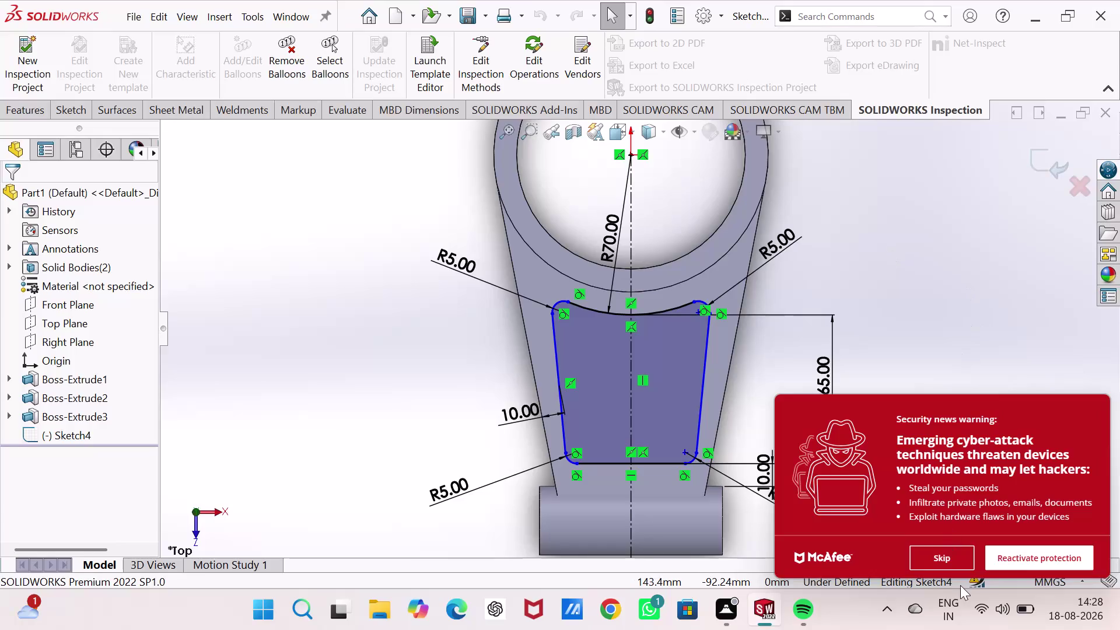
Undo, clear active commands, and delete the left 10.00 pocket dimension.
double_click(949, 558)
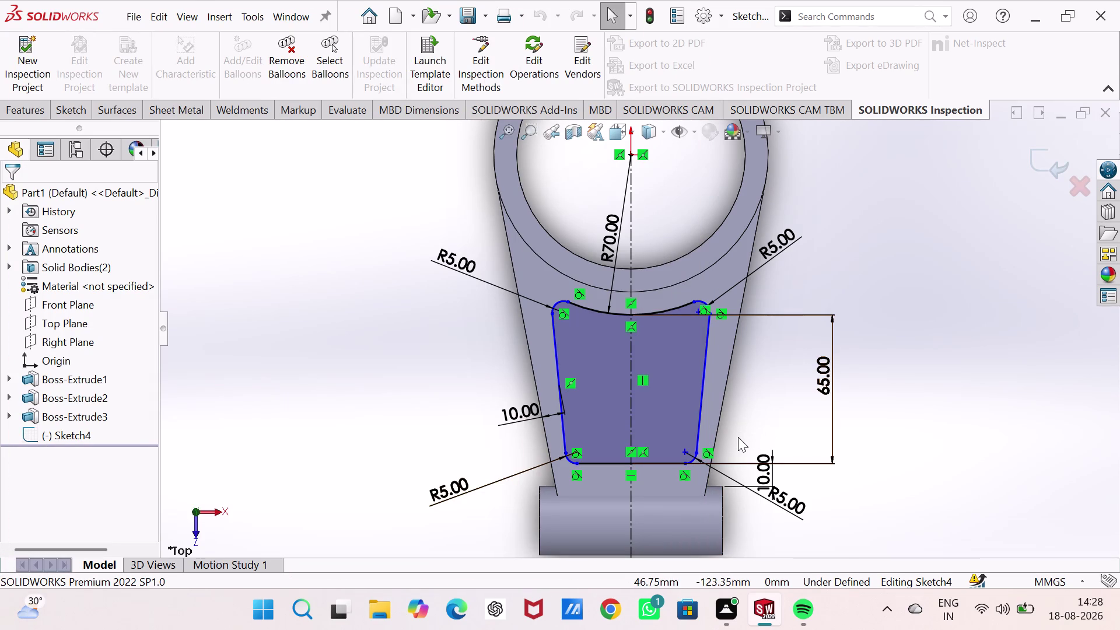
key(ctrl+z)
key(Escape)
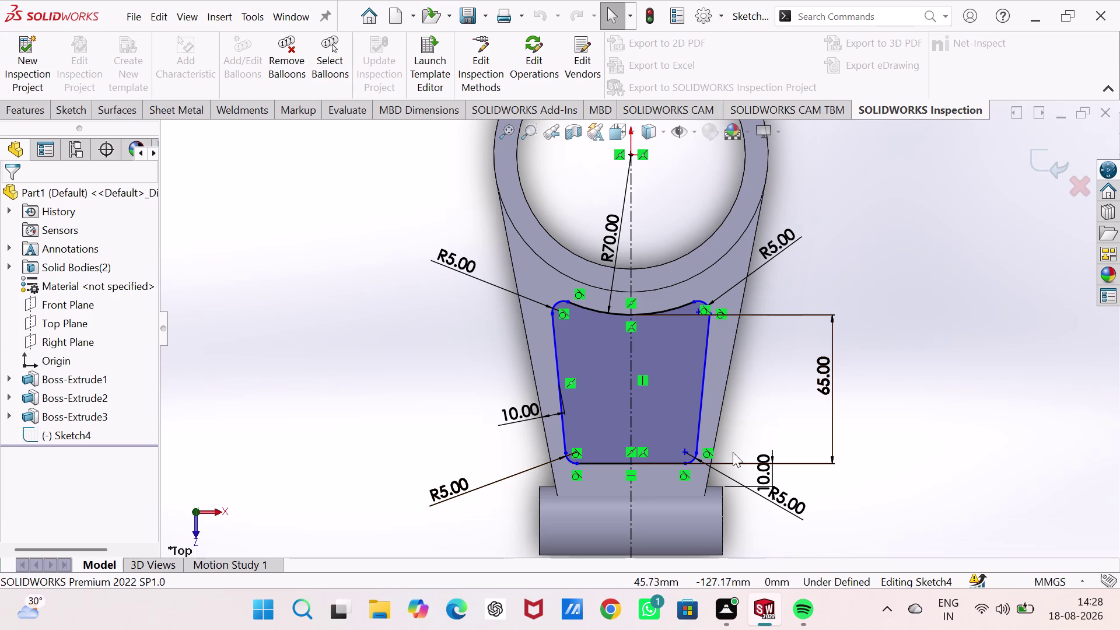
key(Escape)
key(Escape)
click(513, 411)
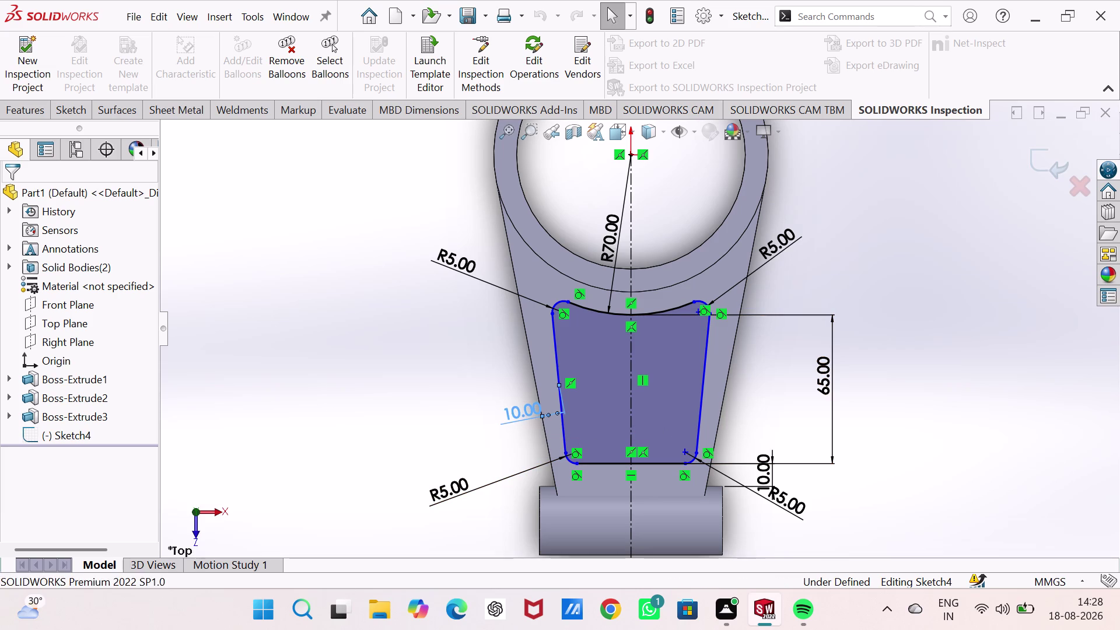
key(Delete)
Try dimensioning the pocket's right side to the rod's outer edge, then cancel it.
right_drag(881, 399, 880, 211)
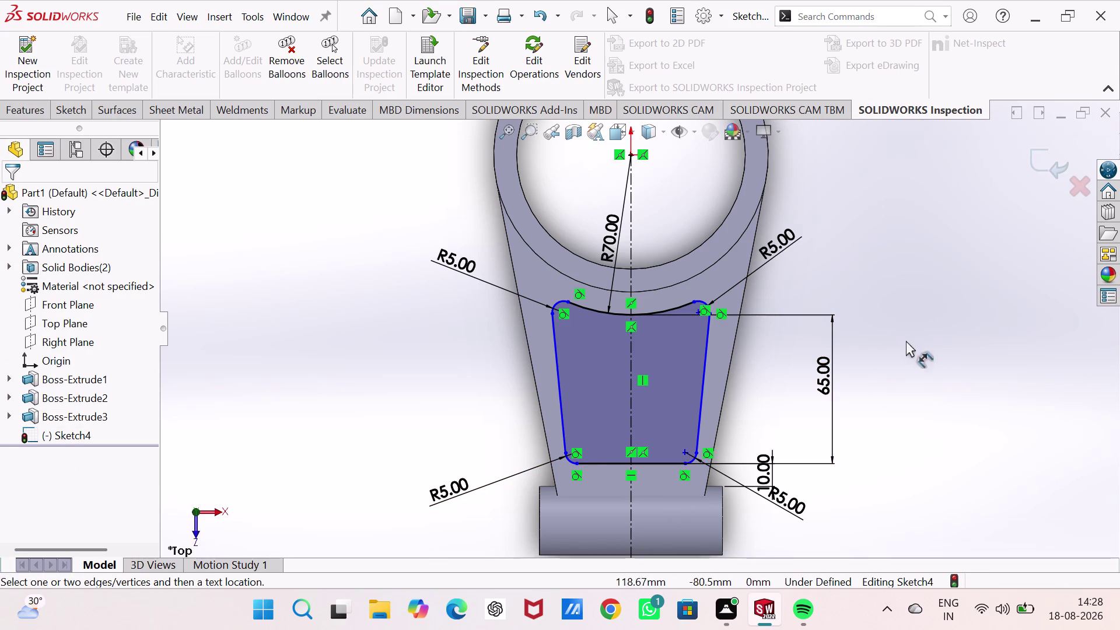
click(708, 315)
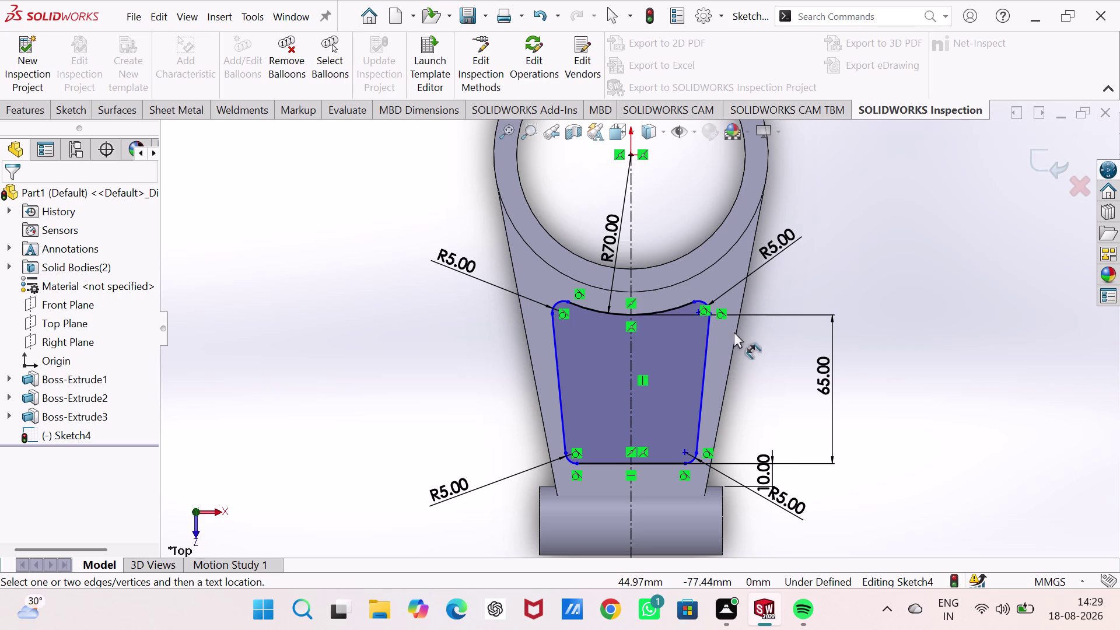
click(735, 334)
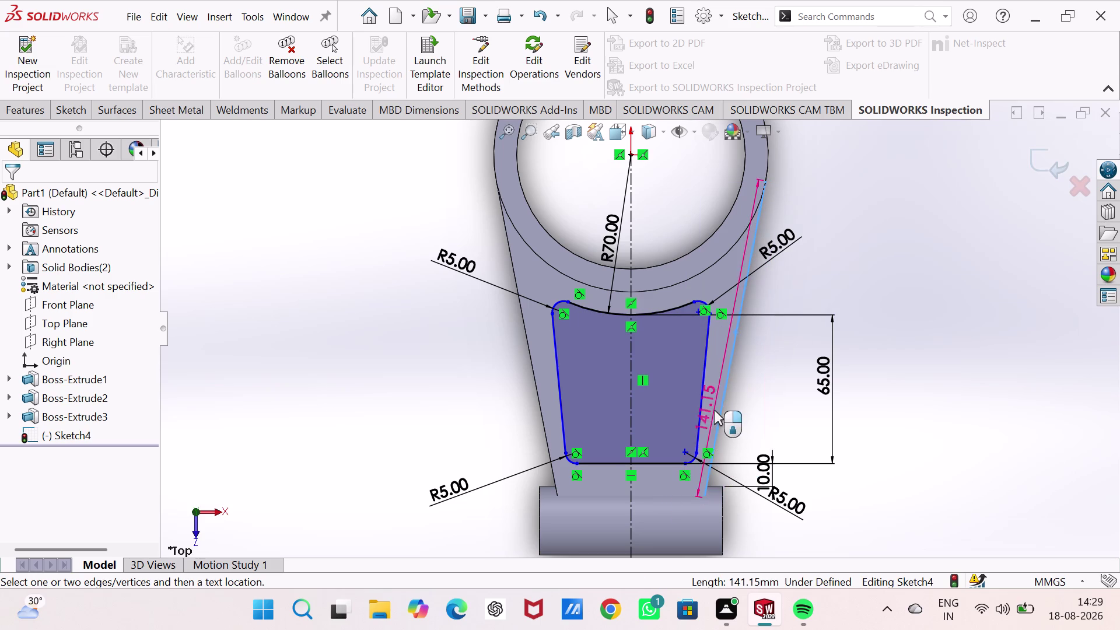
click(700, 399)
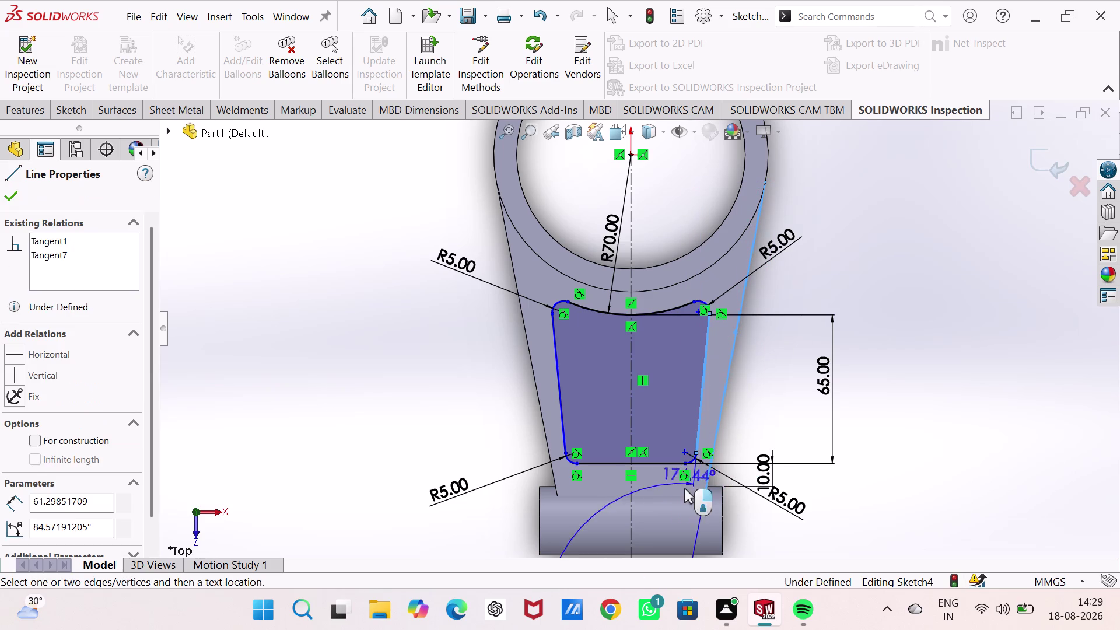
key(Escape)
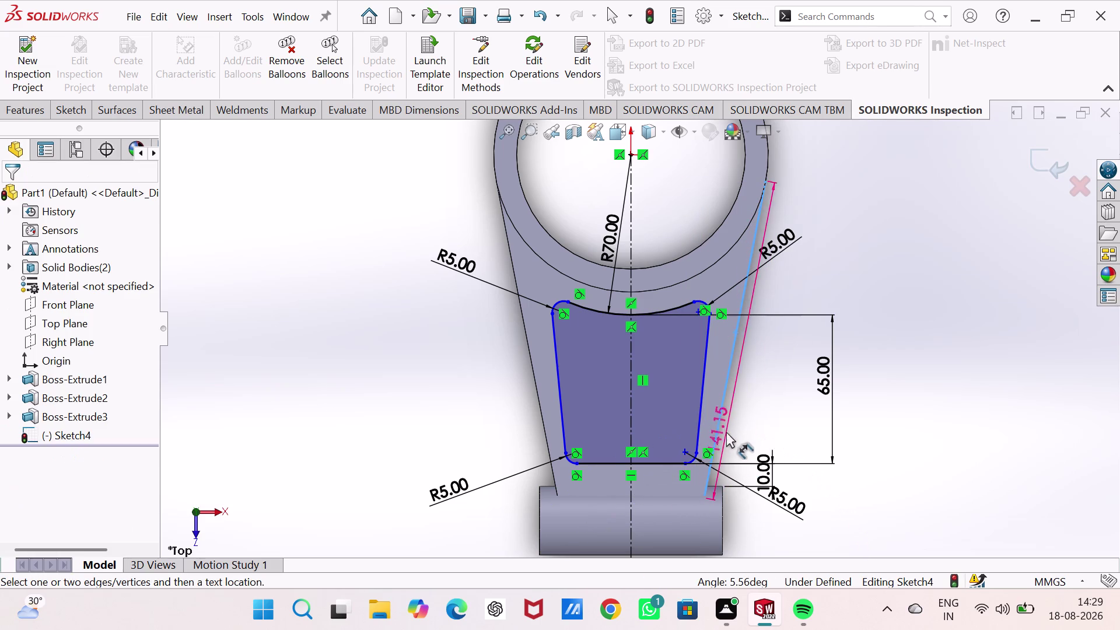
key(Escape)
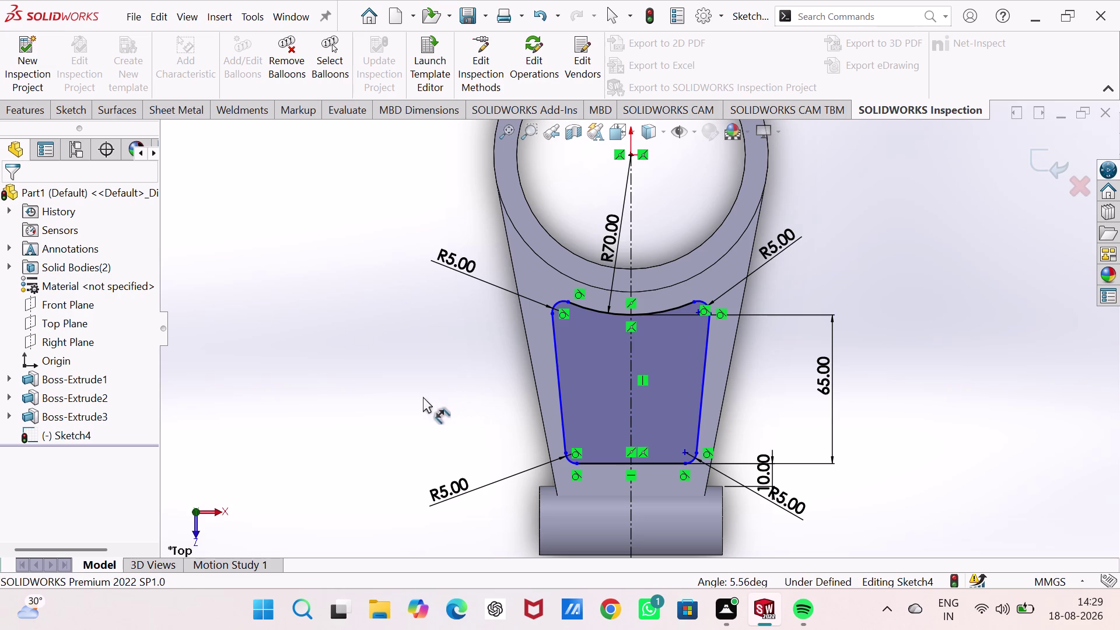
right_drag(394, 421, 394, 229)
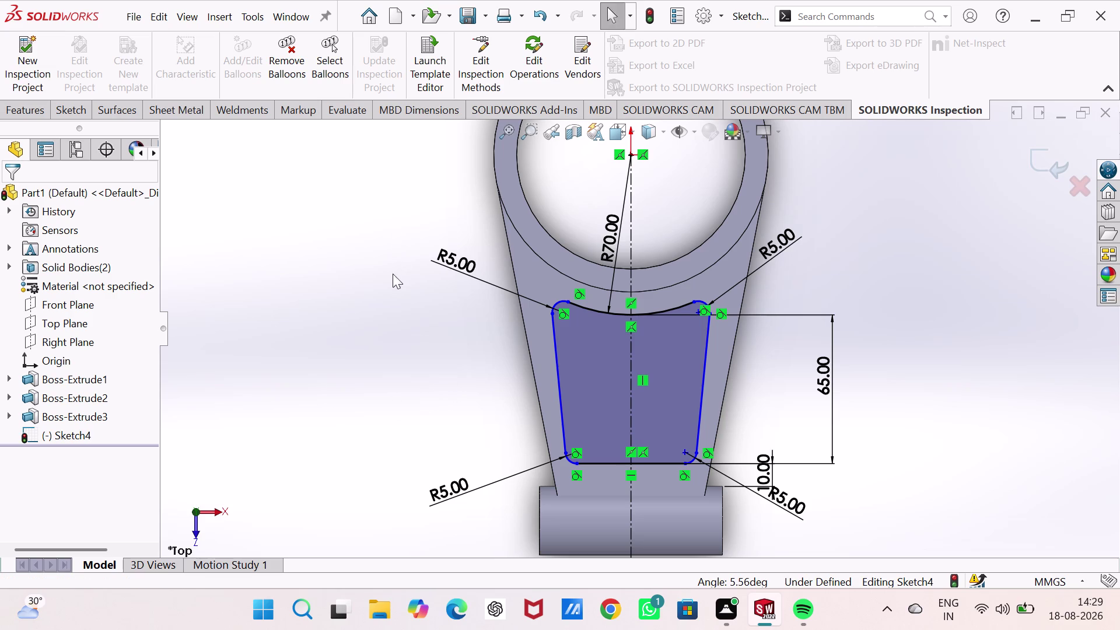
right_drag(426, 416, 408, 197)
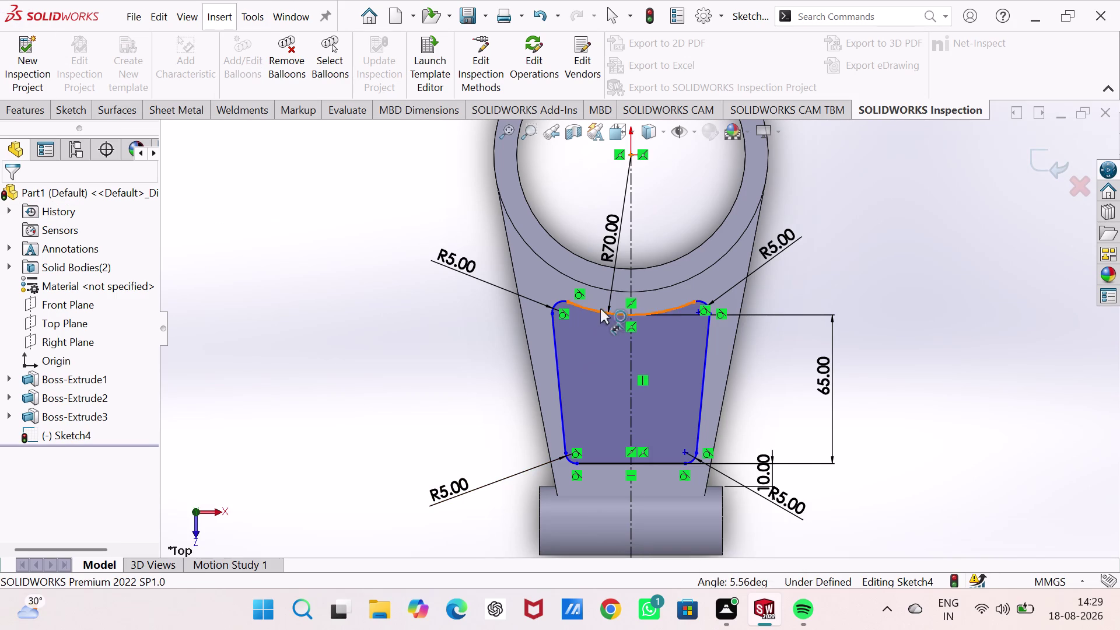
click(554, 336)
click(530, 359)
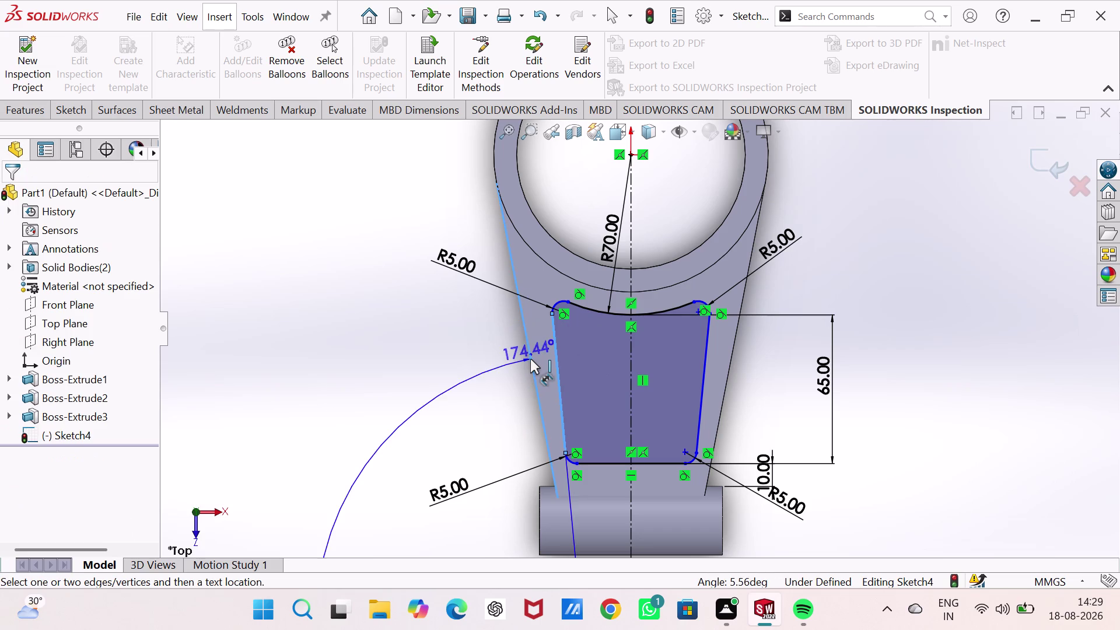
click(547, 374)
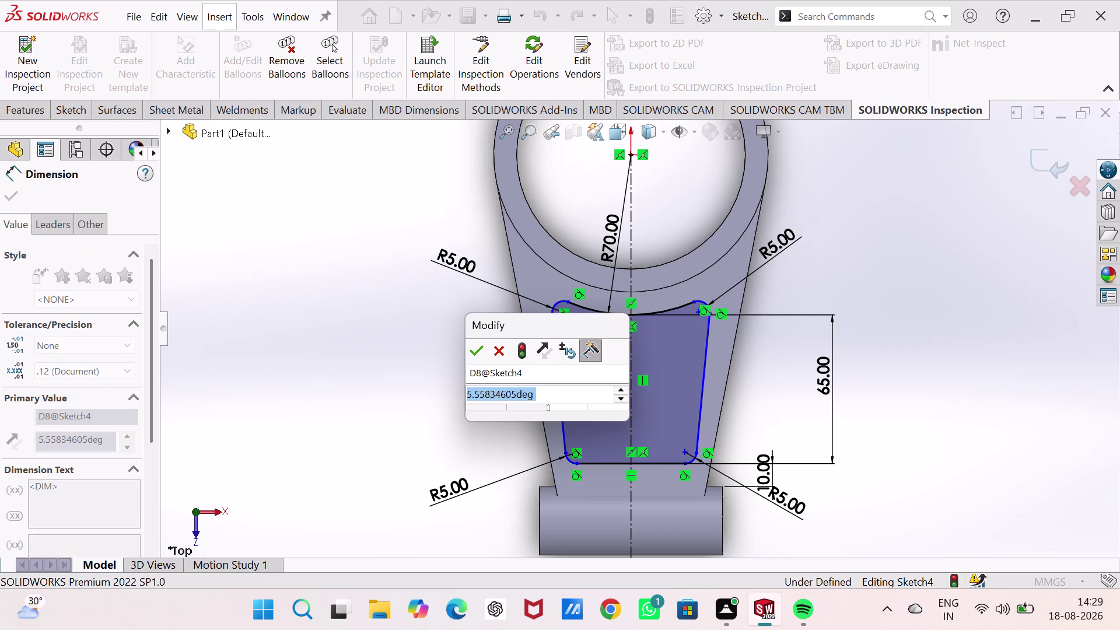
key(1)
key(0)
key(Return)
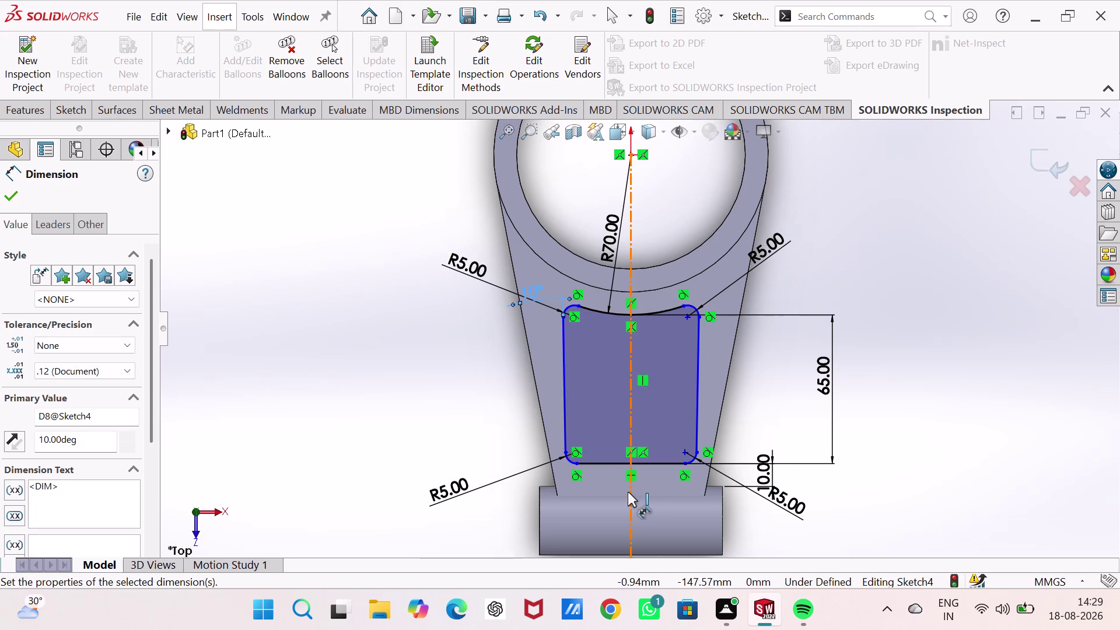
key(ctrl+z)
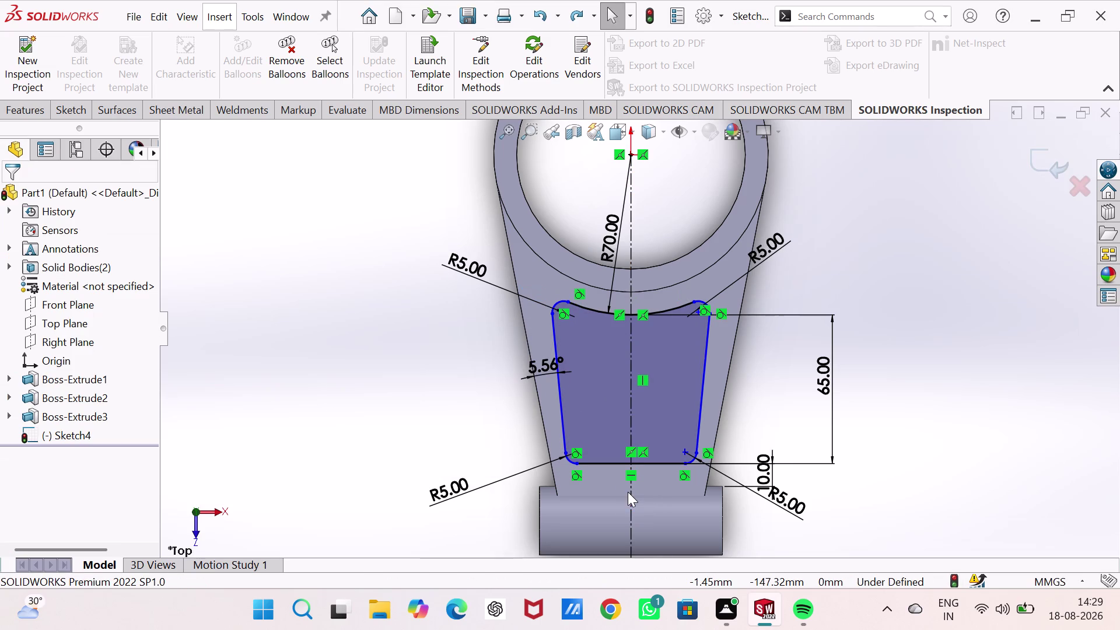
key(Escape)
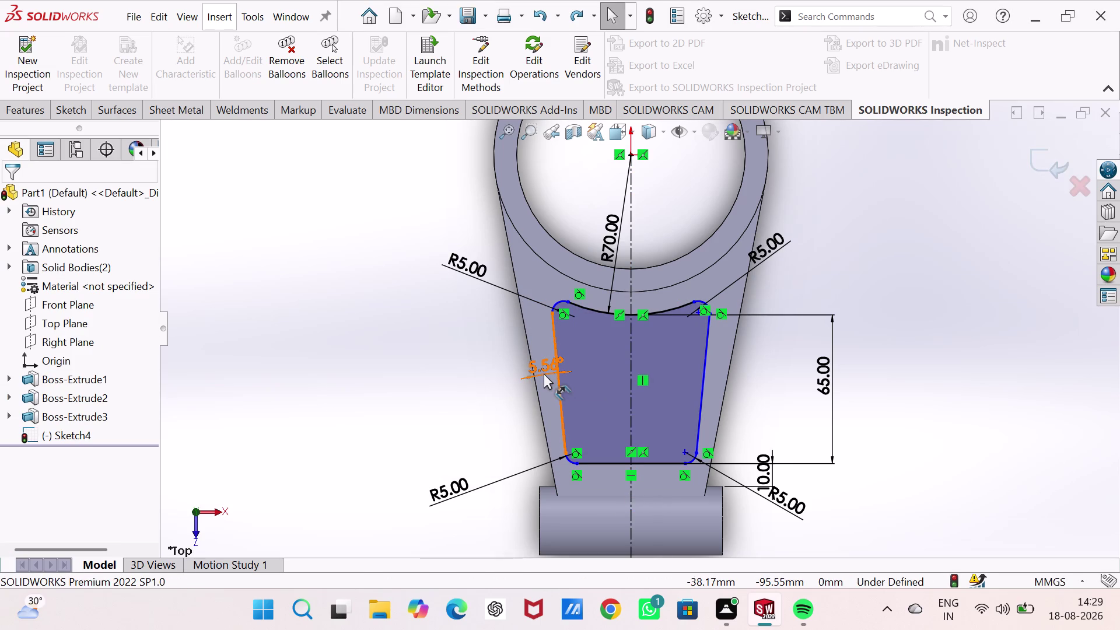
click(544, 374)
key(Delete)
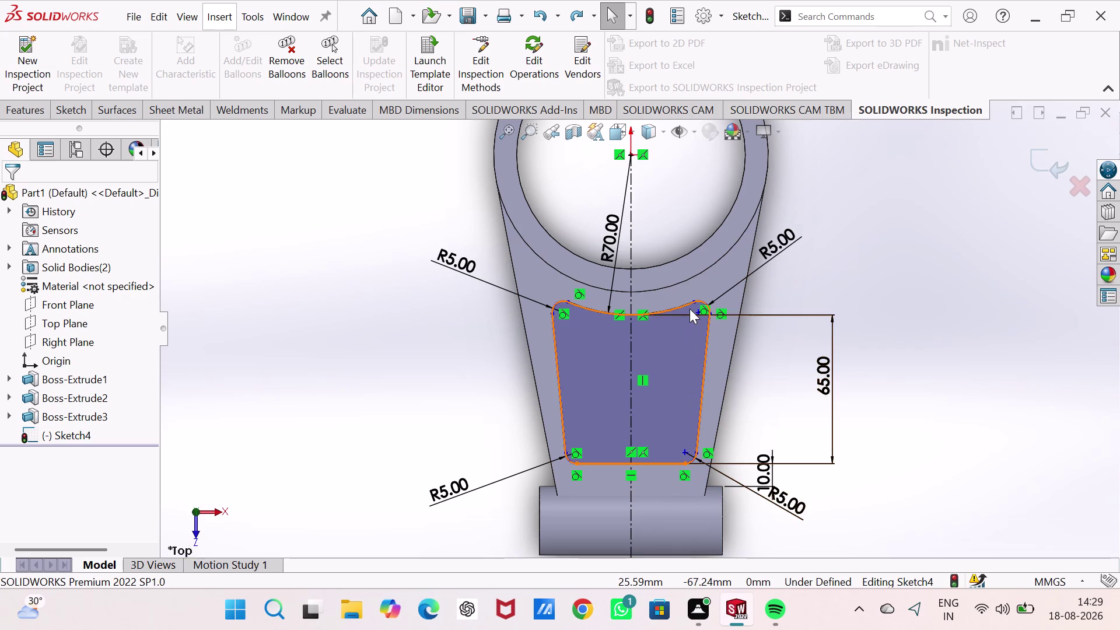
right_drag(925, 407, 924, 292)
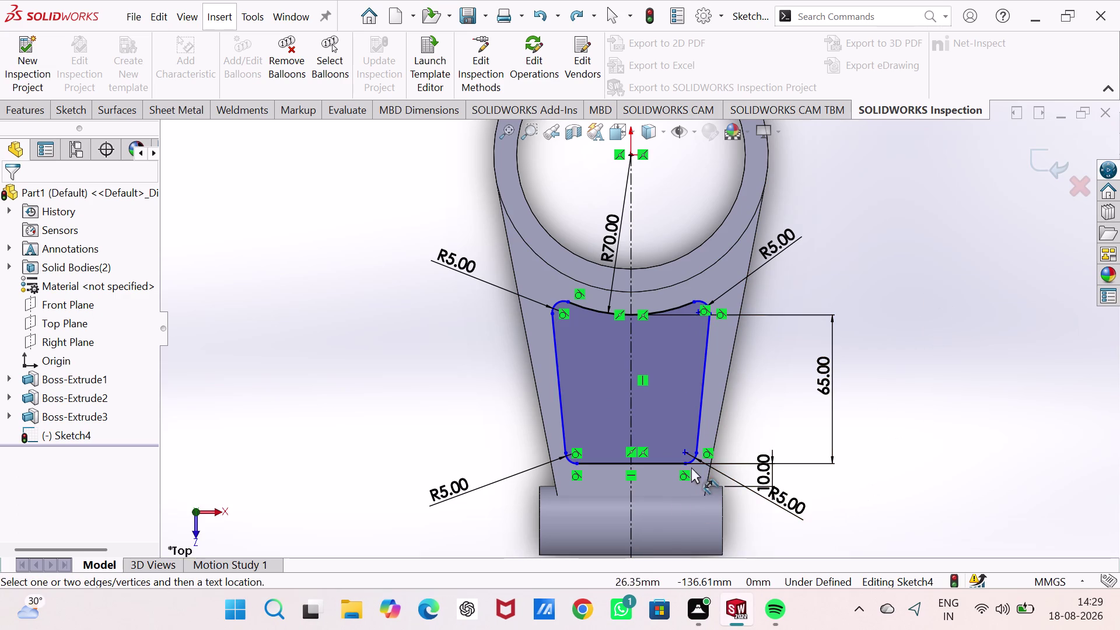
click(684, 464)
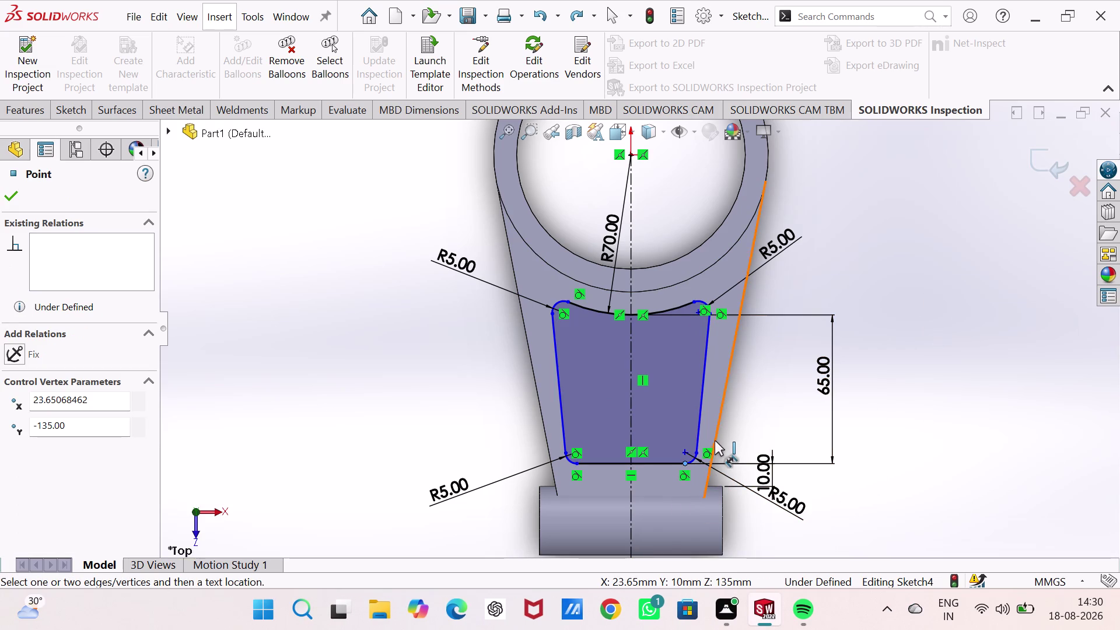
click(715, 440)
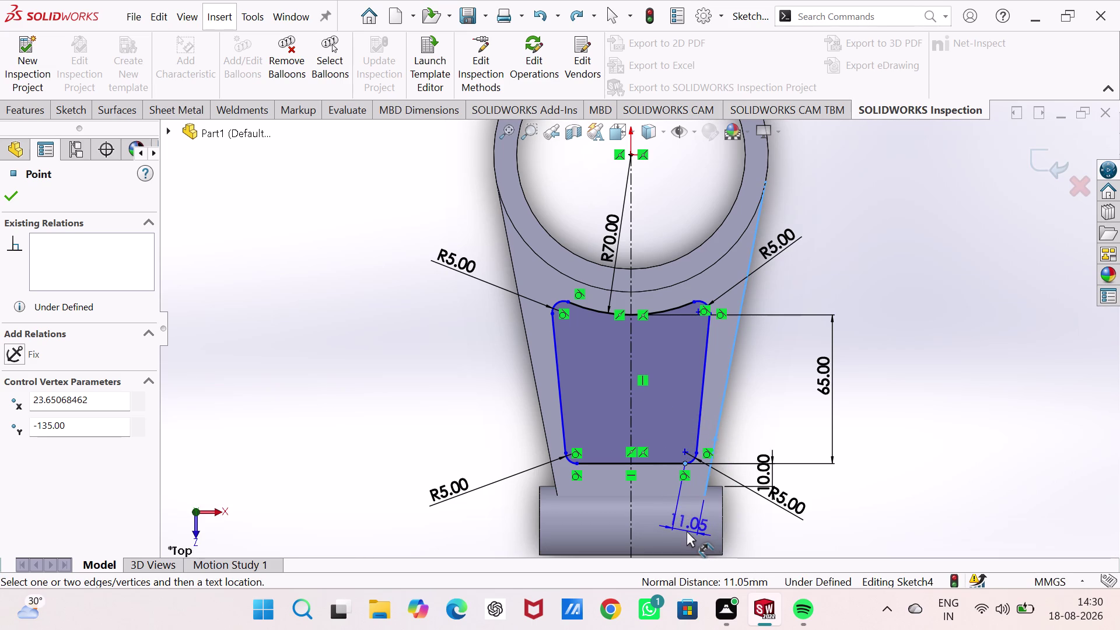
key(Escape)
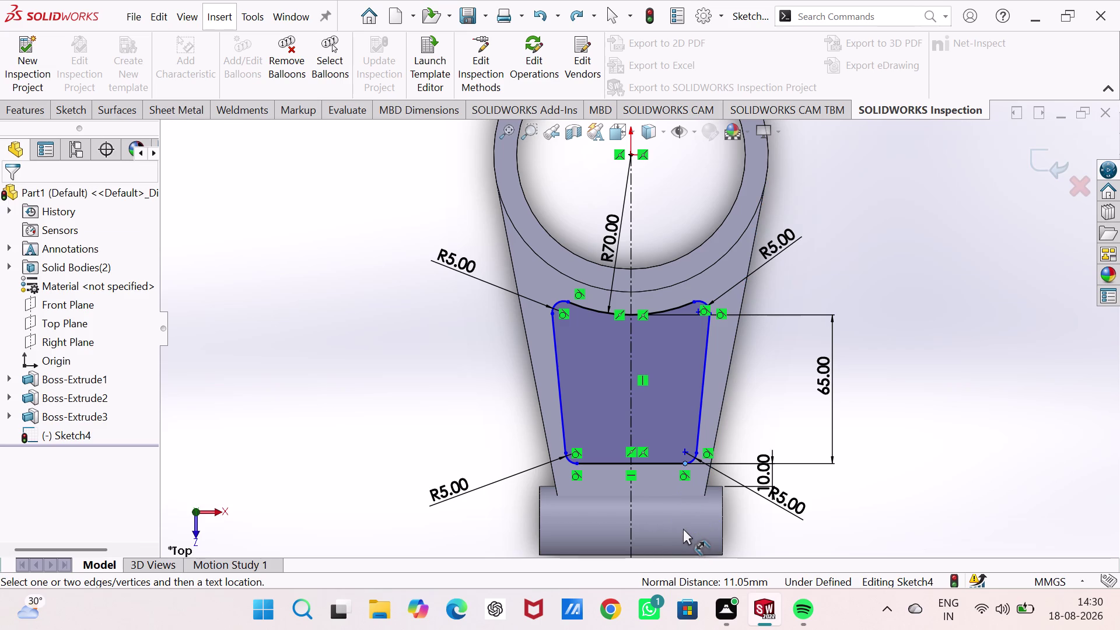
key(Escape)
right_drag(372, 465, 362, 296)
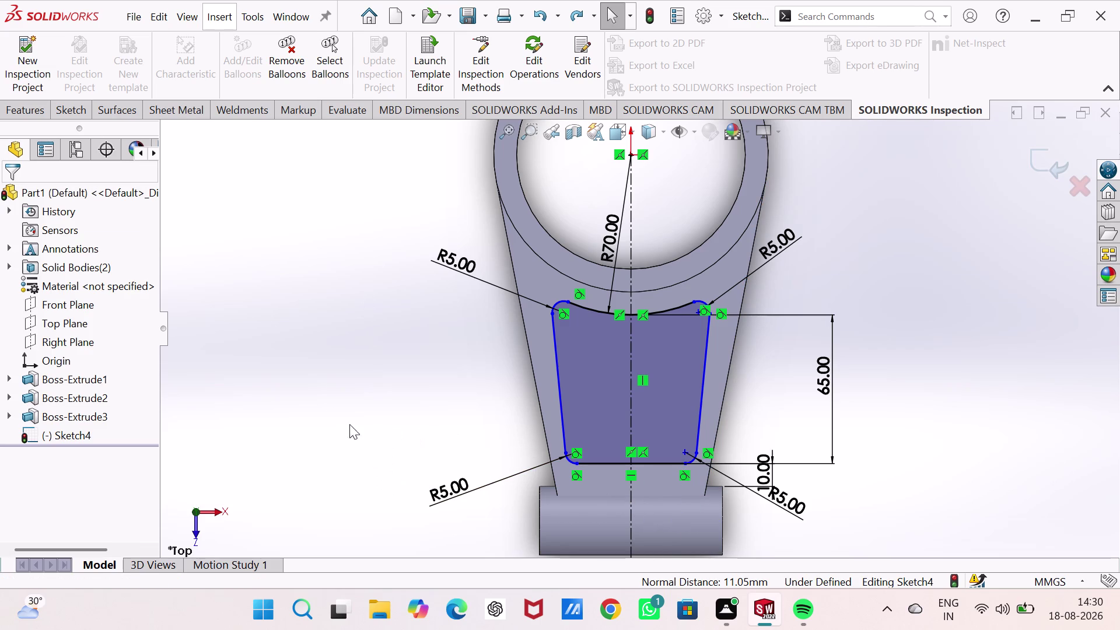
right_drag(350, 455, 359, 258)
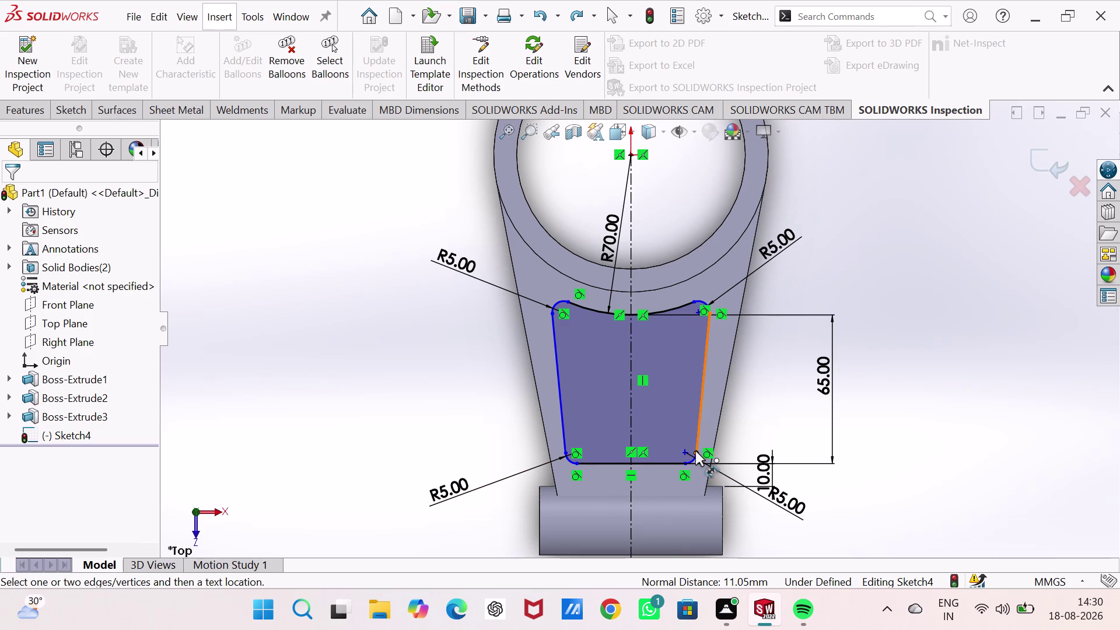
click(695, 451)
click(717, 422)
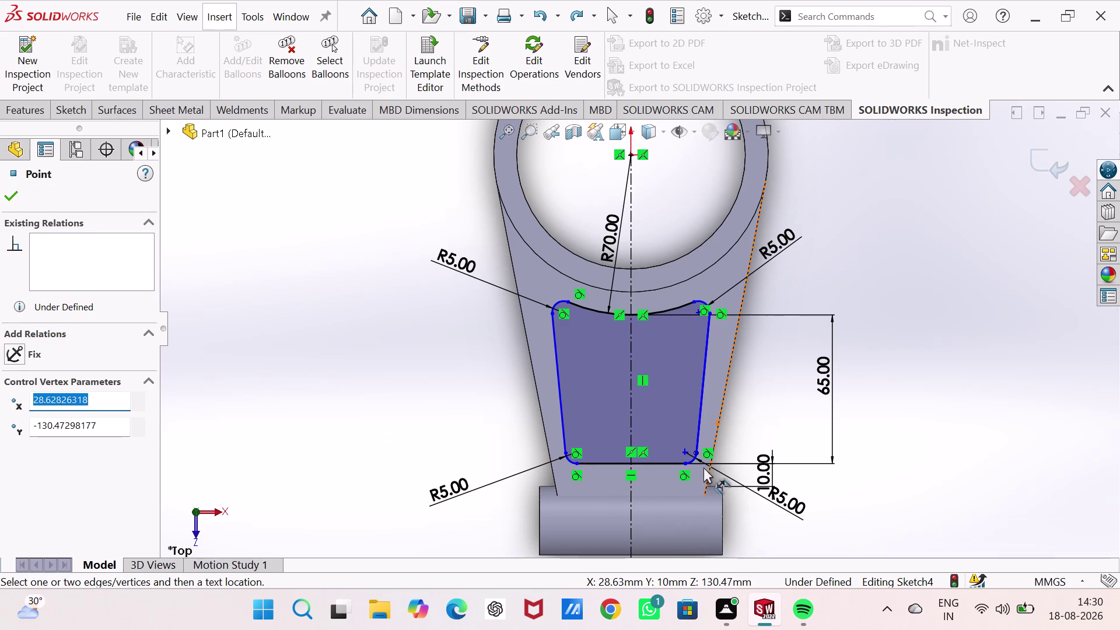
click(716, 436)
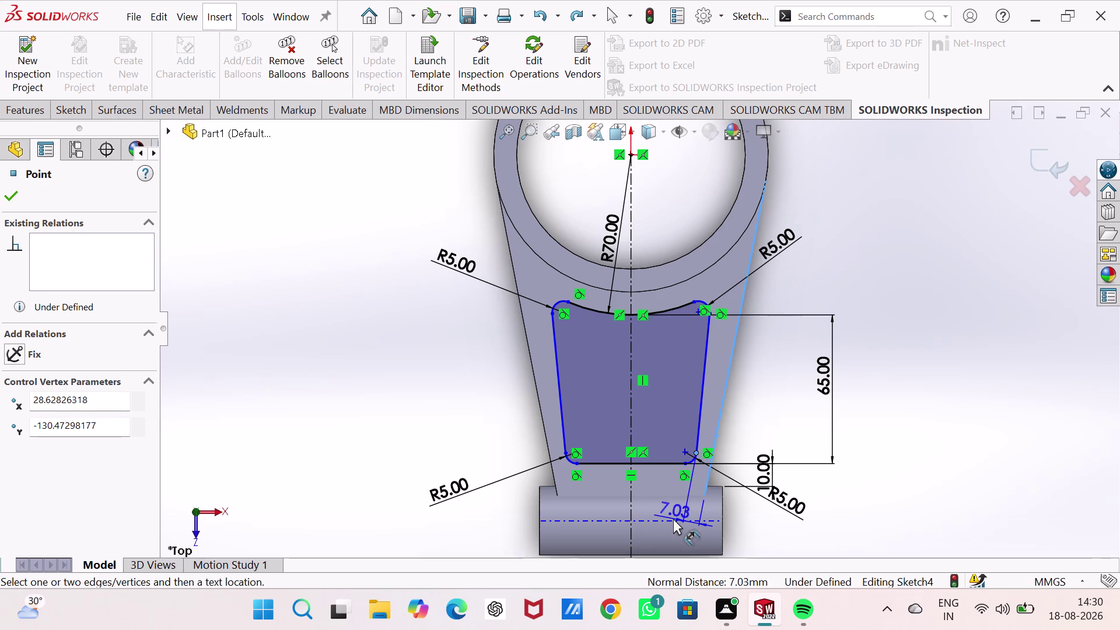
Dimension the pocket's lower corner to the rod edge, adjusting it to 7 mm.
click(673, 519)
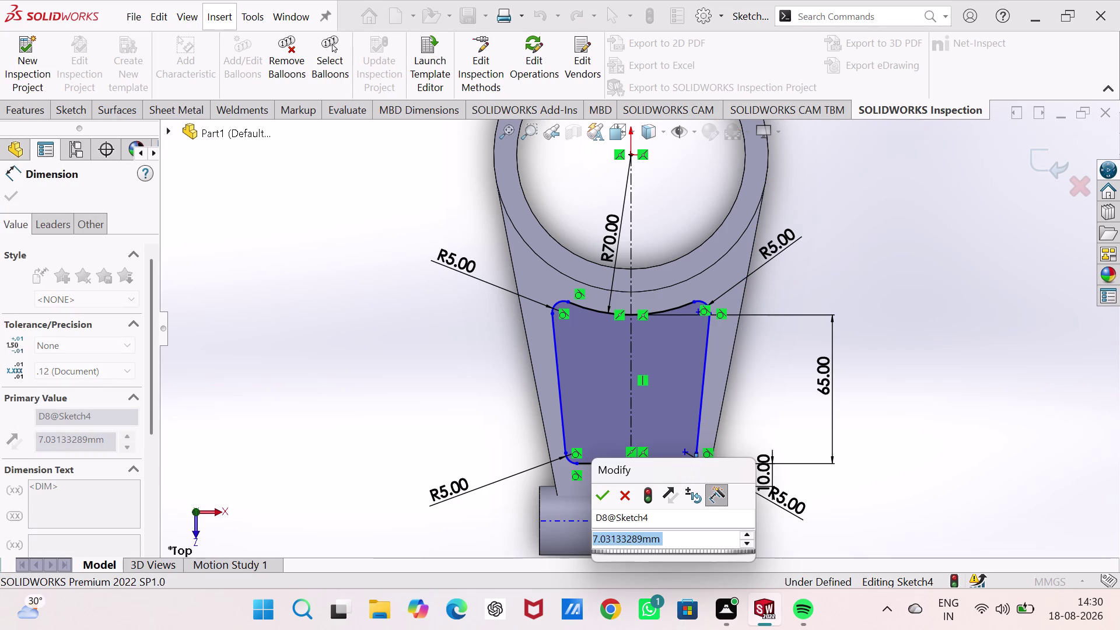
key(5)
key(Return)
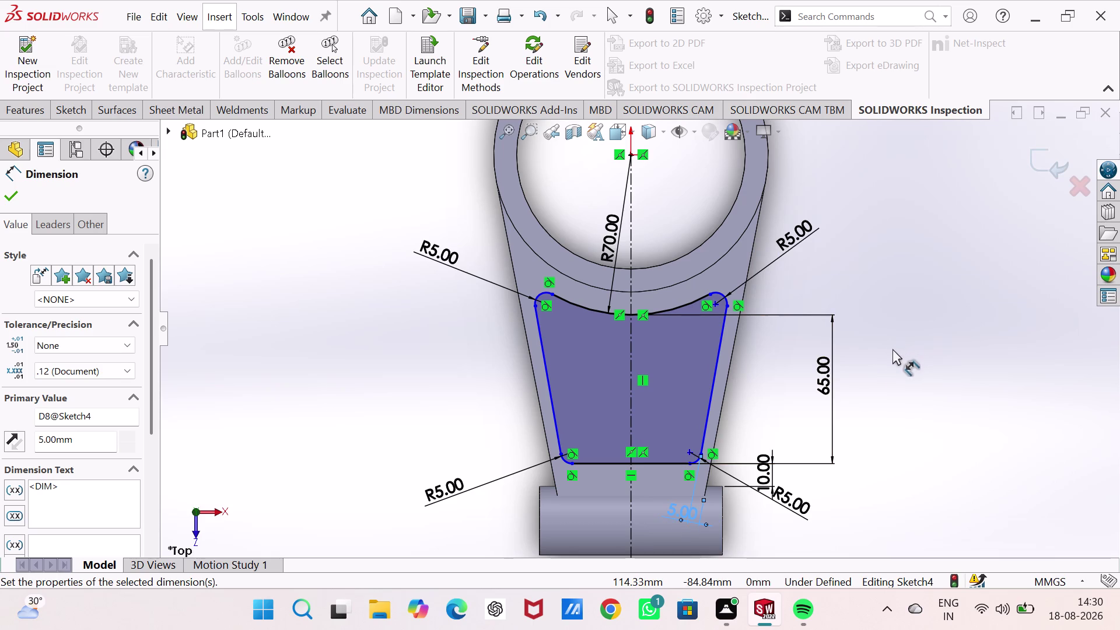
double_click(673, 505)
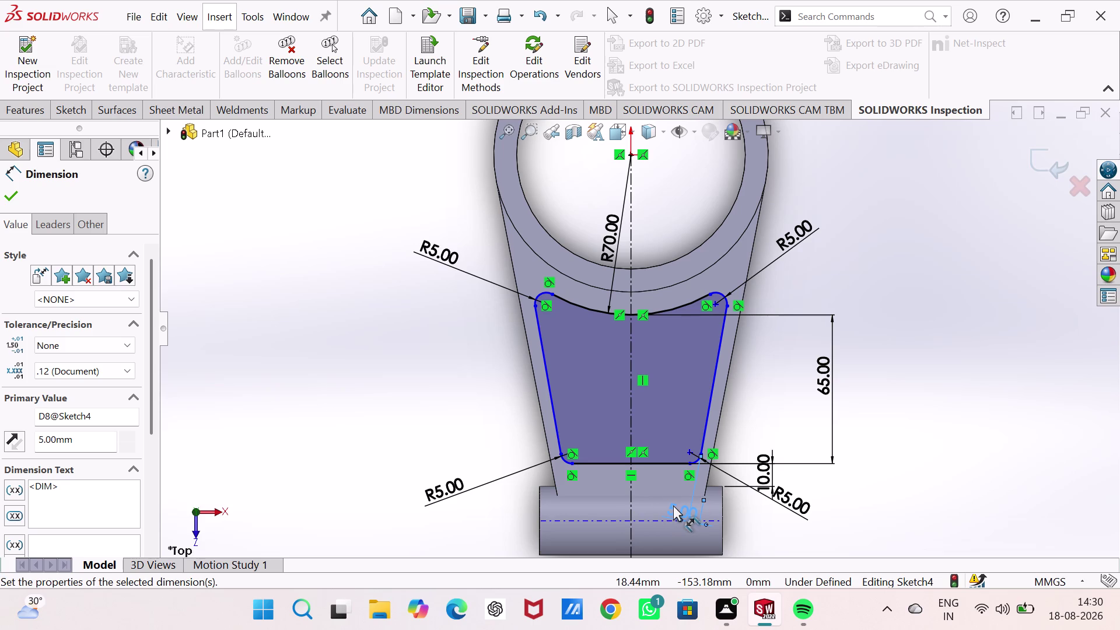
text(10)
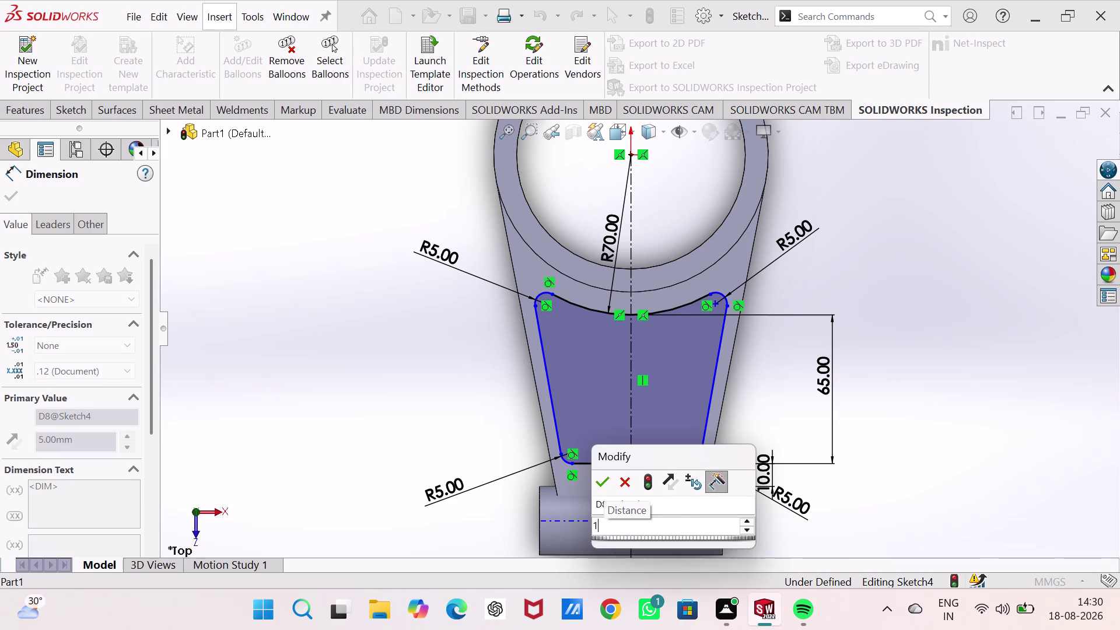
key(Return)
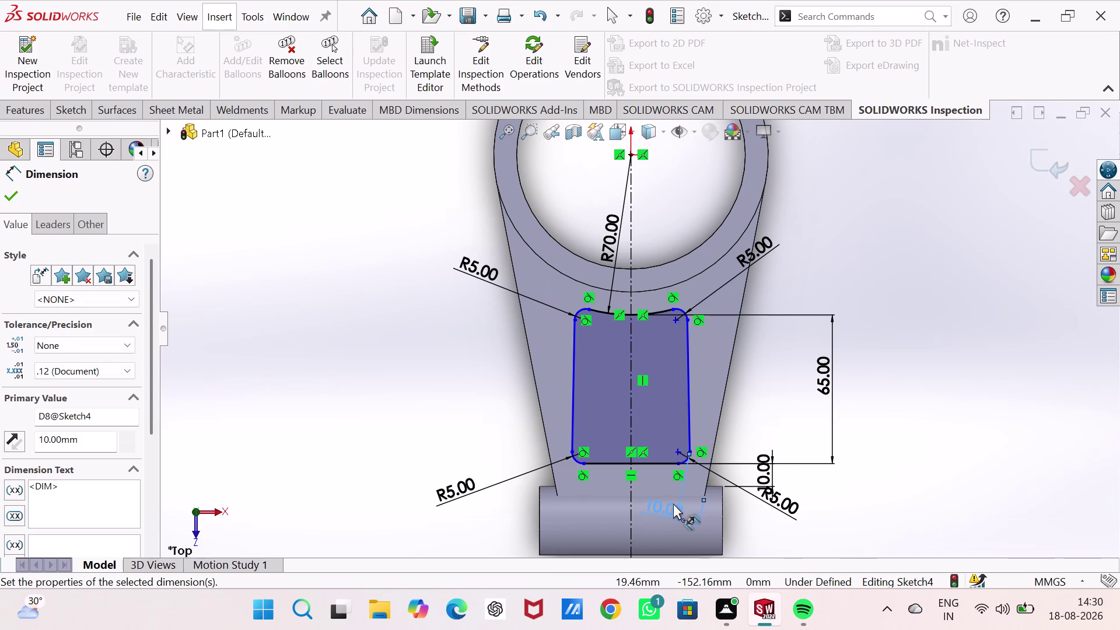
double_click(664, 506)
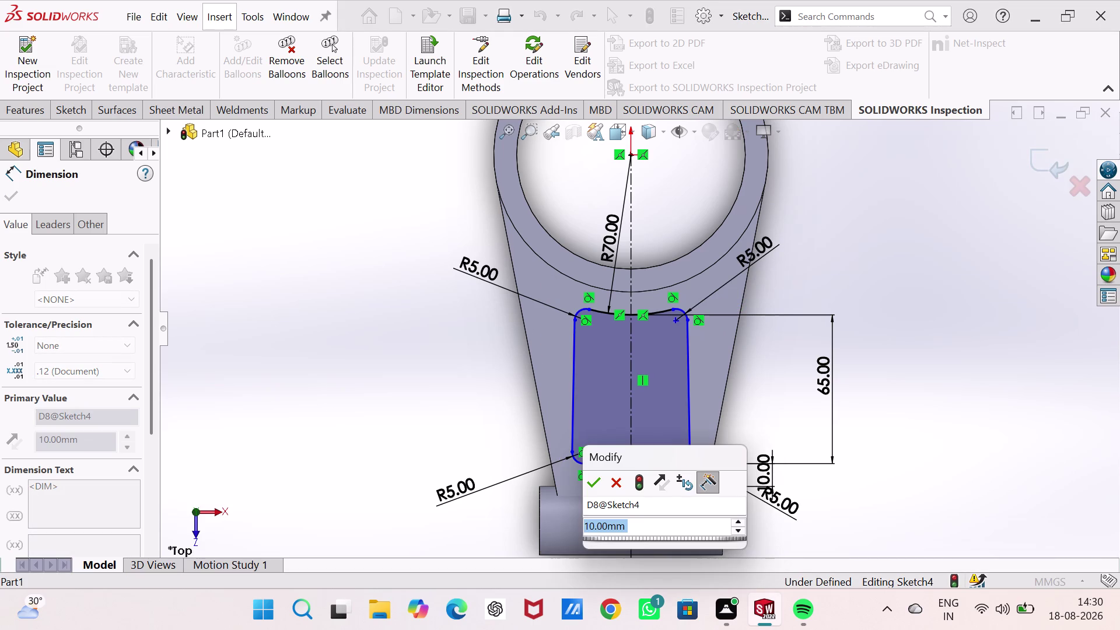
key(7)
key(Return)
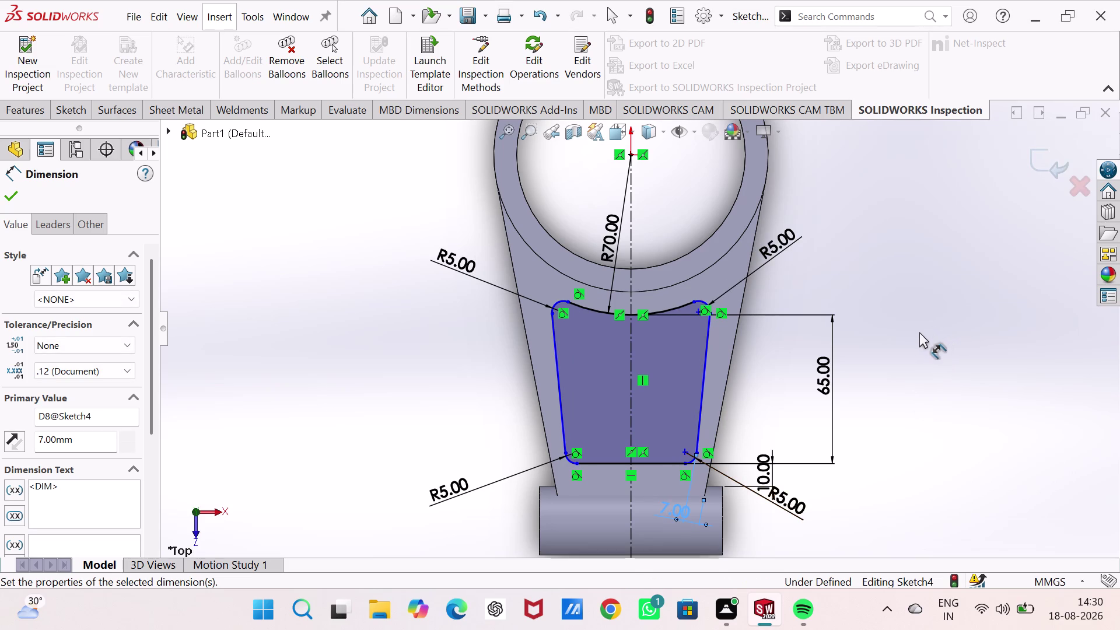
click(710, 313)
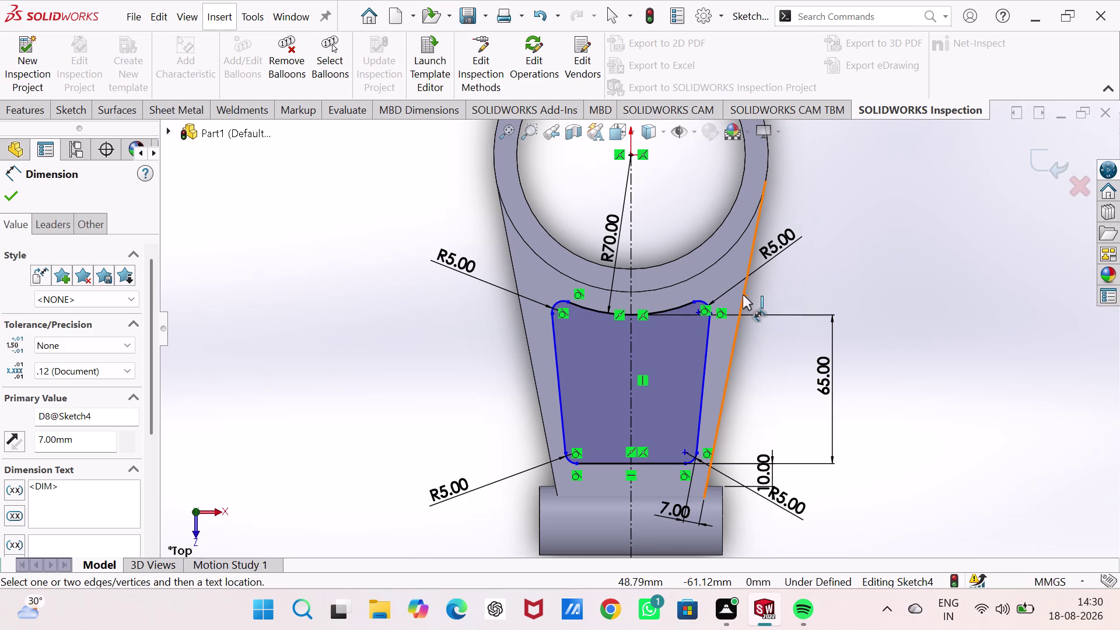
Add a 10 mm dimension from the sloped edge to the pocket corner, then exit Sketch4.
click(743, 295)
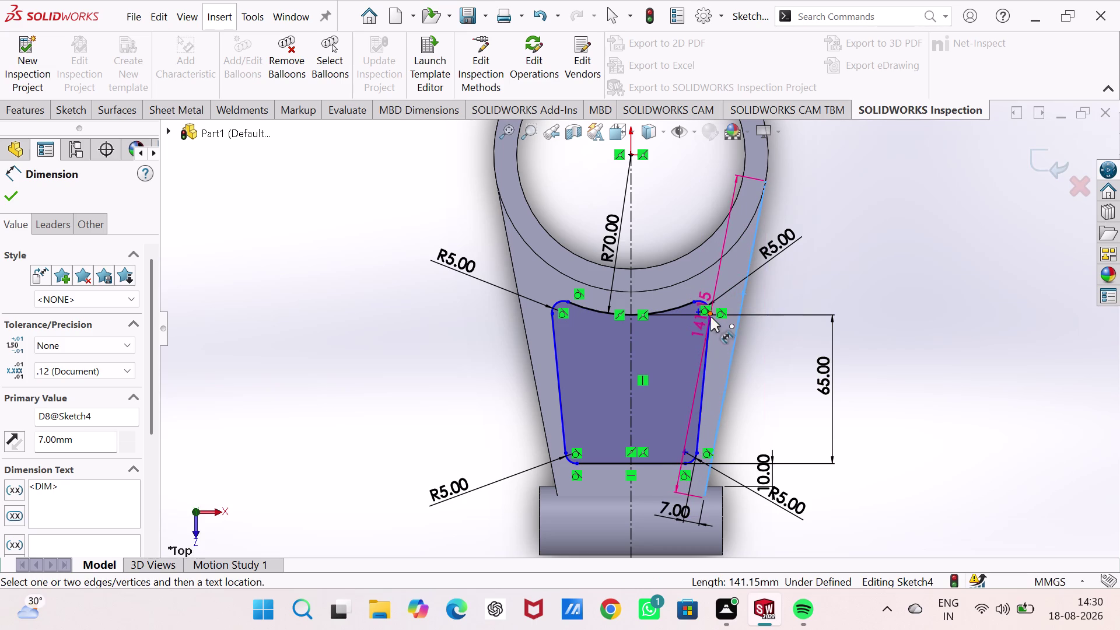
click(711, 314)
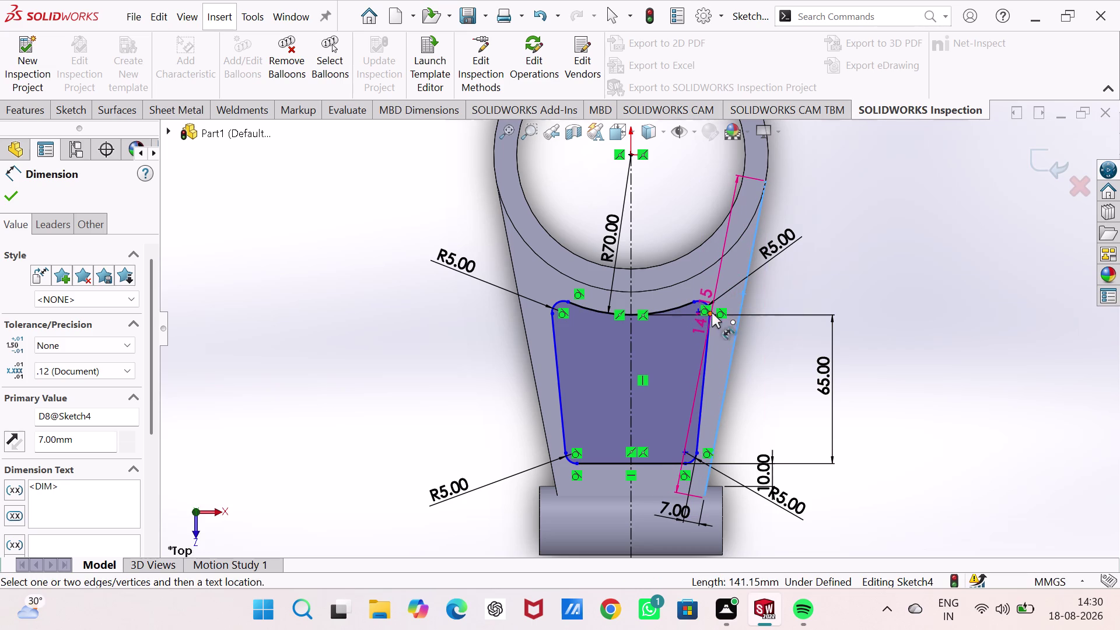
click(712, 311)
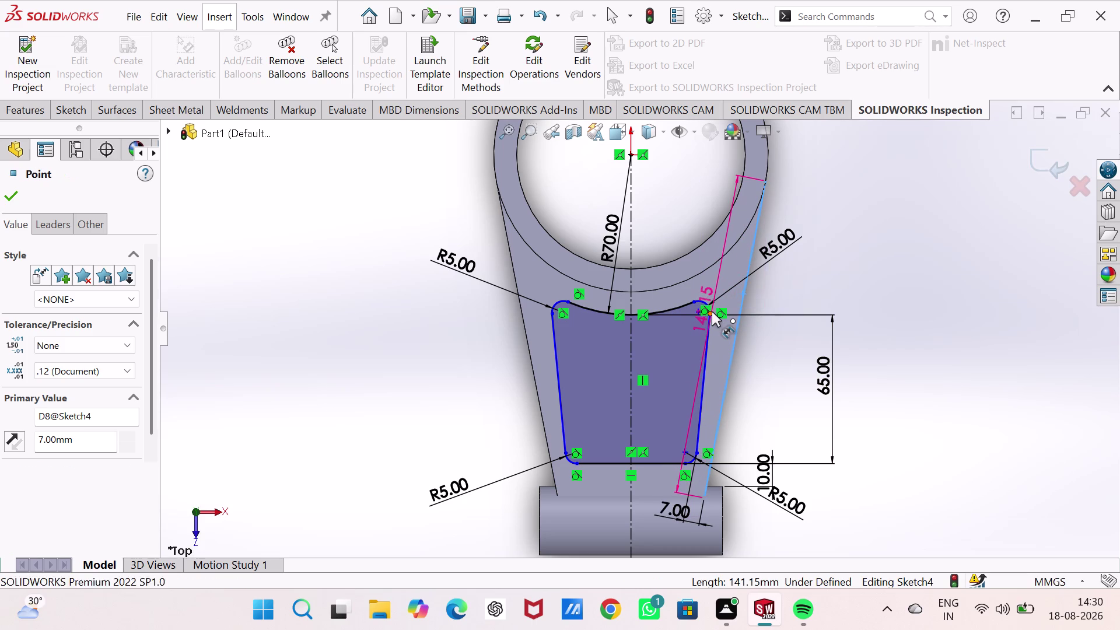
click(725, 285)
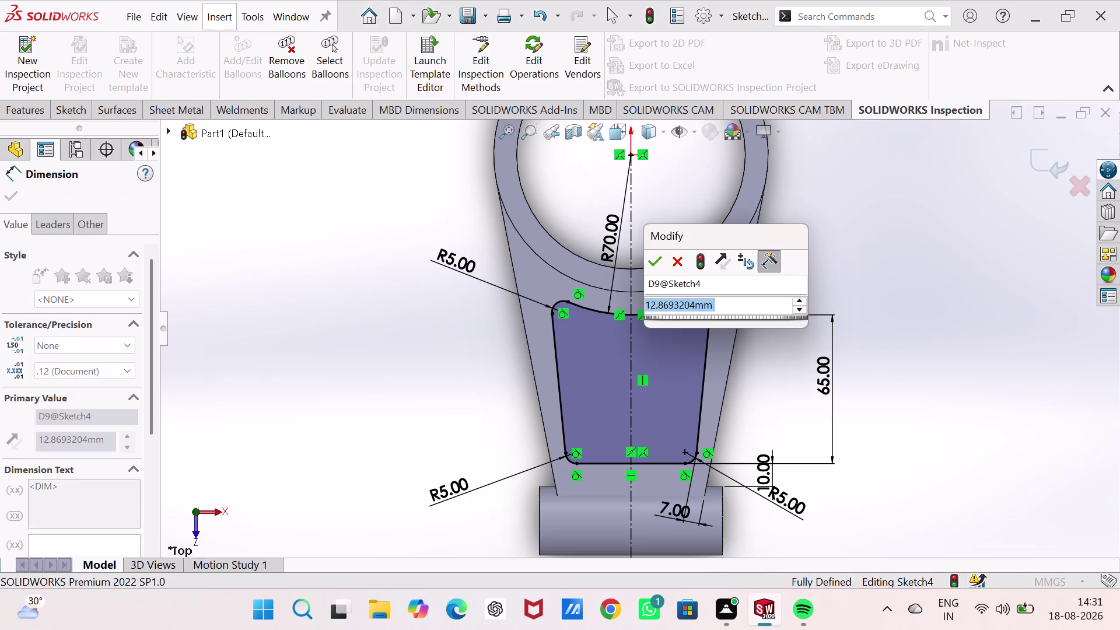
text(10)
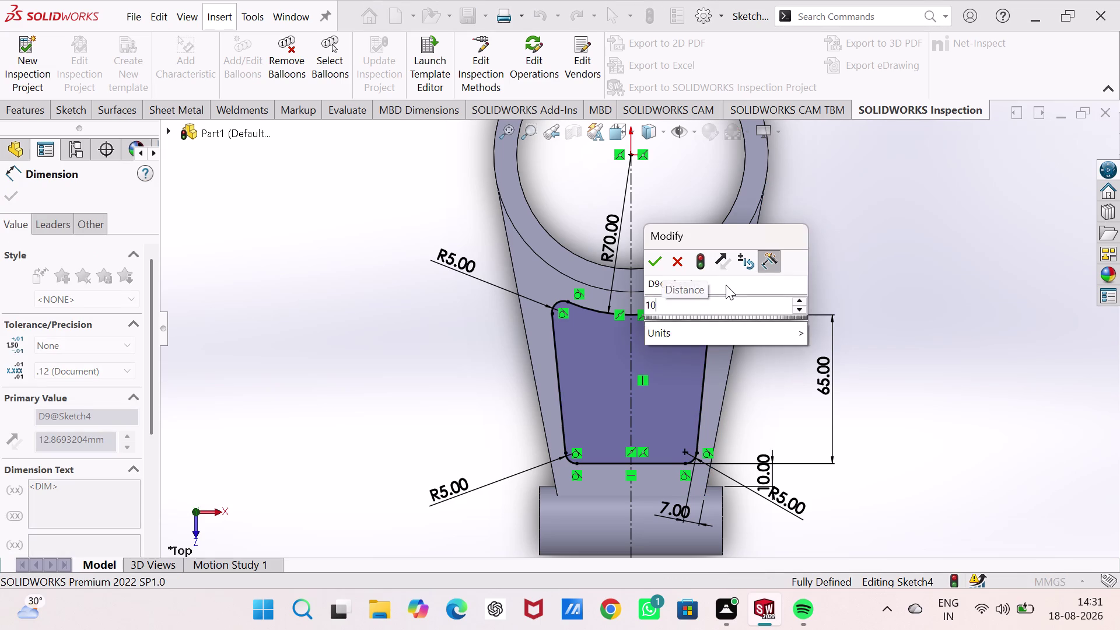
key(Return)
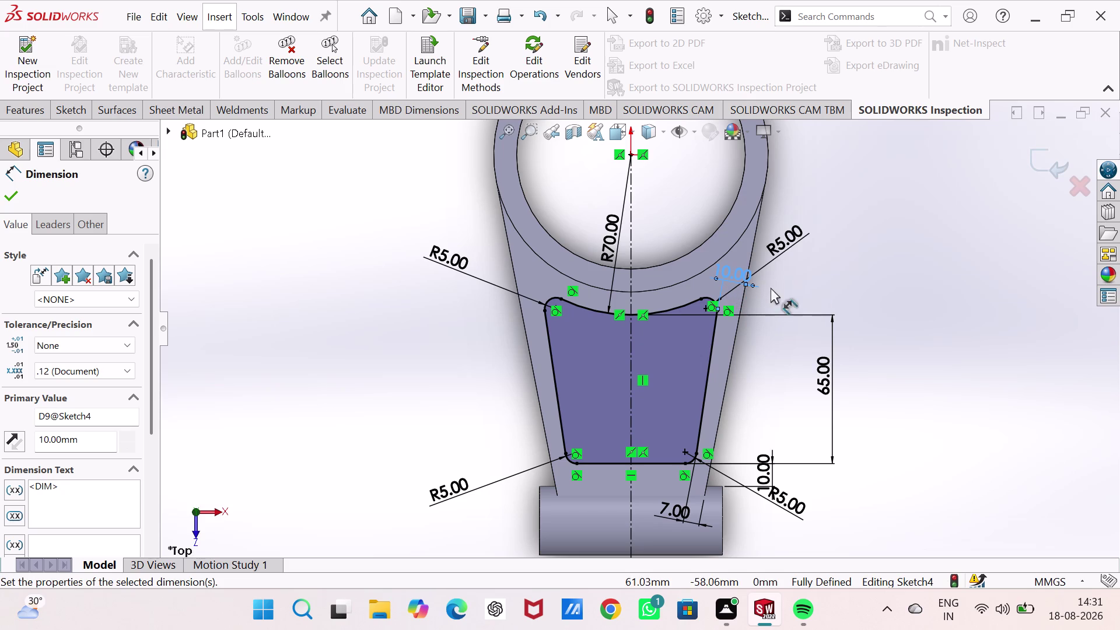
click(1053, 159)
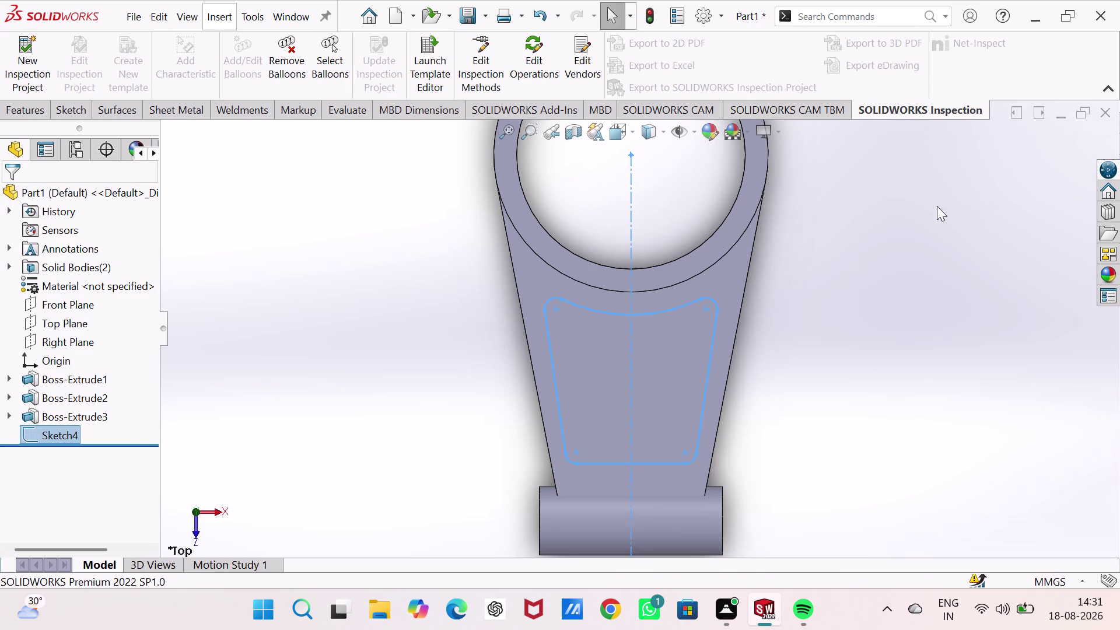
Extruded-cut the pocket sketch Blind 20 mm deep, previewing it in 3D.
click(10, 111)
click(256, 50)
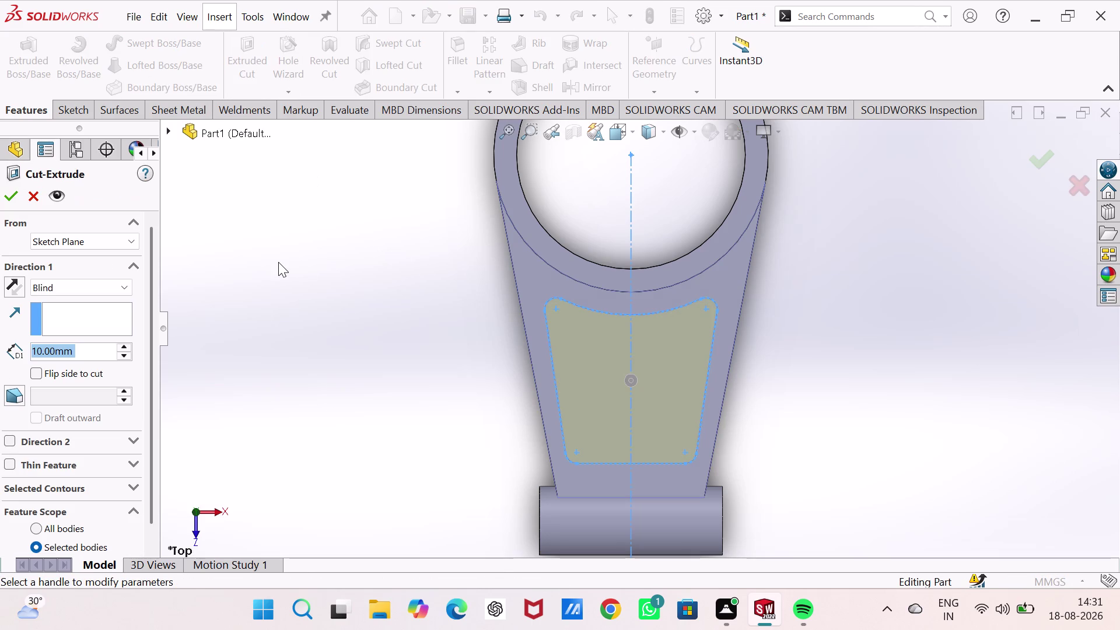
middle_drag(315, 379, 301, 267)
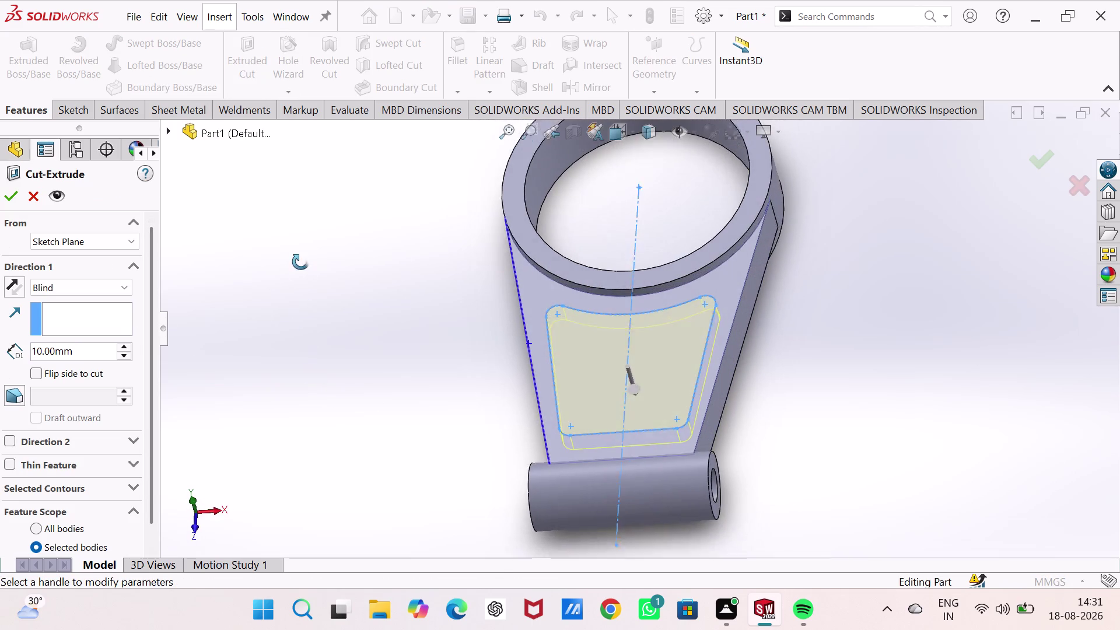
middle_drag(302, 267, 300, 254)
middle_drag(329, 399, 256, 352)
click(129, 349)
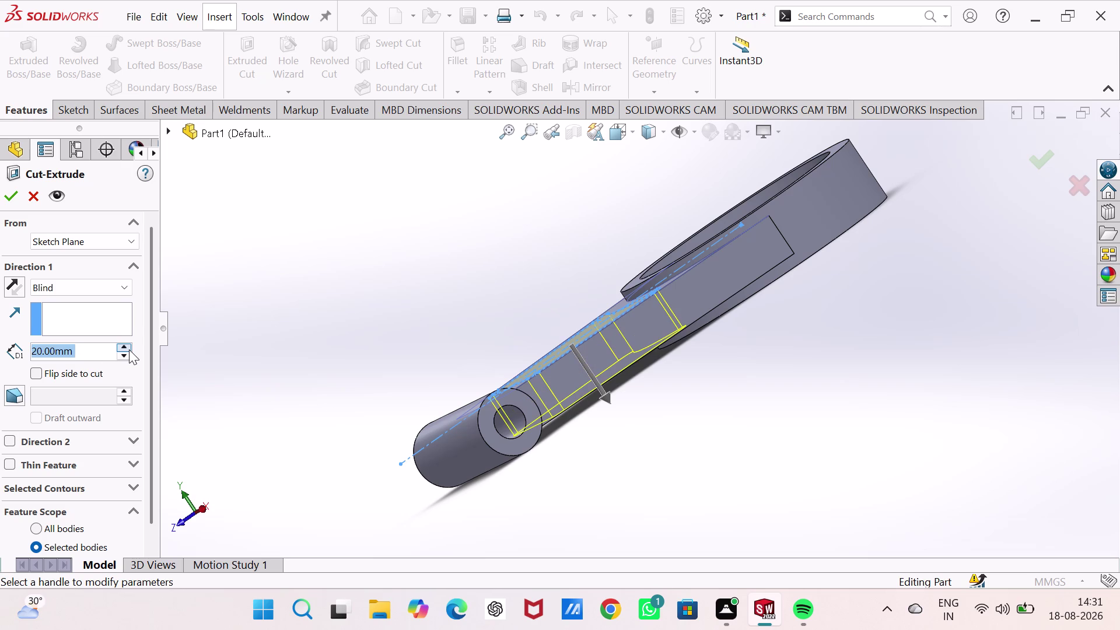
click(11, 198)
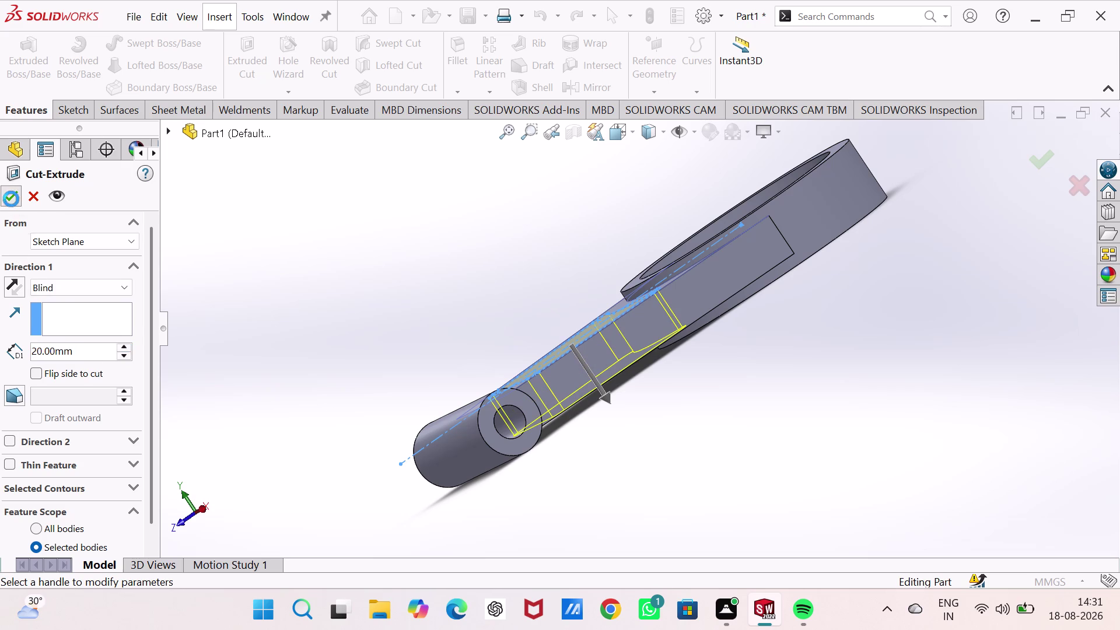
middle_drag(339, 330, 496, 448)
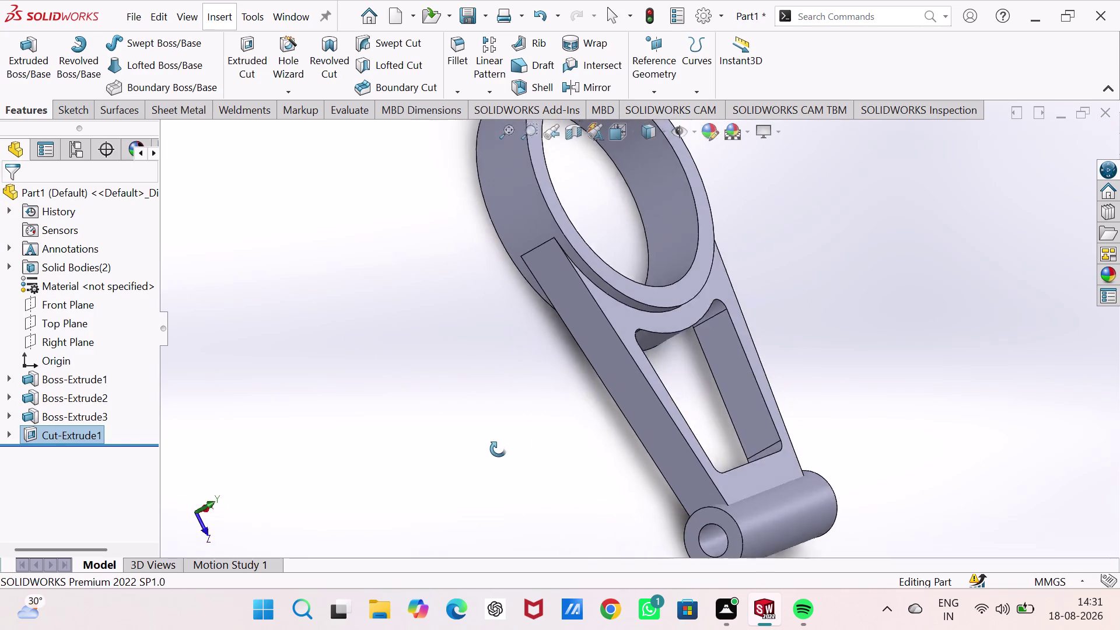
Orbit the connecting rod to inspect the pocket's side and depth.
middle_drag(496, 448, 555, 498)
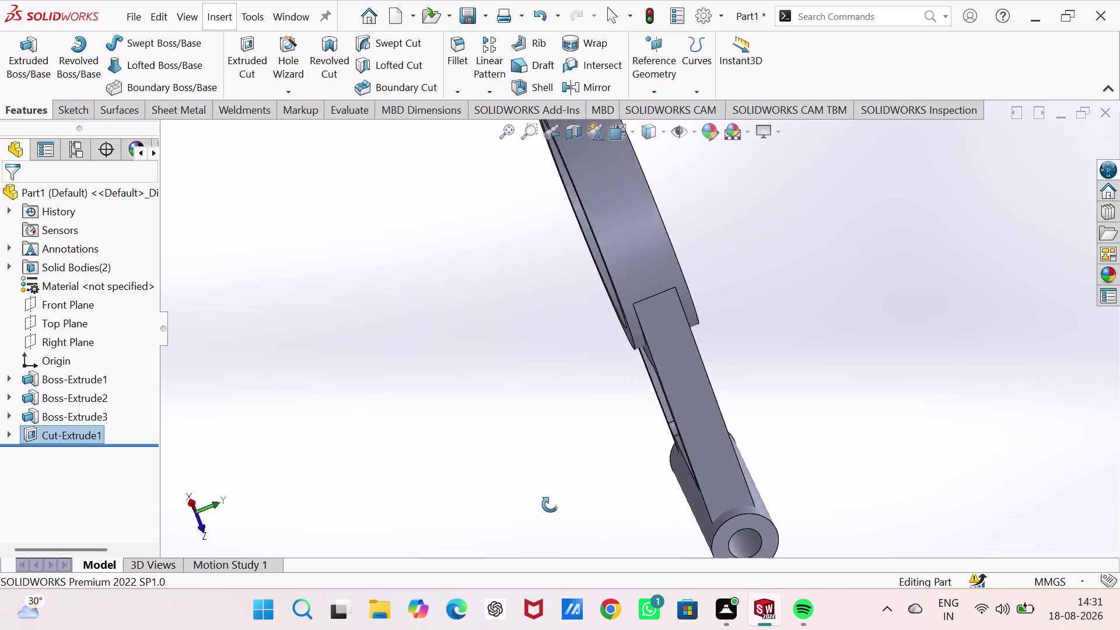
middle_drag(555, 498, 537, 517)
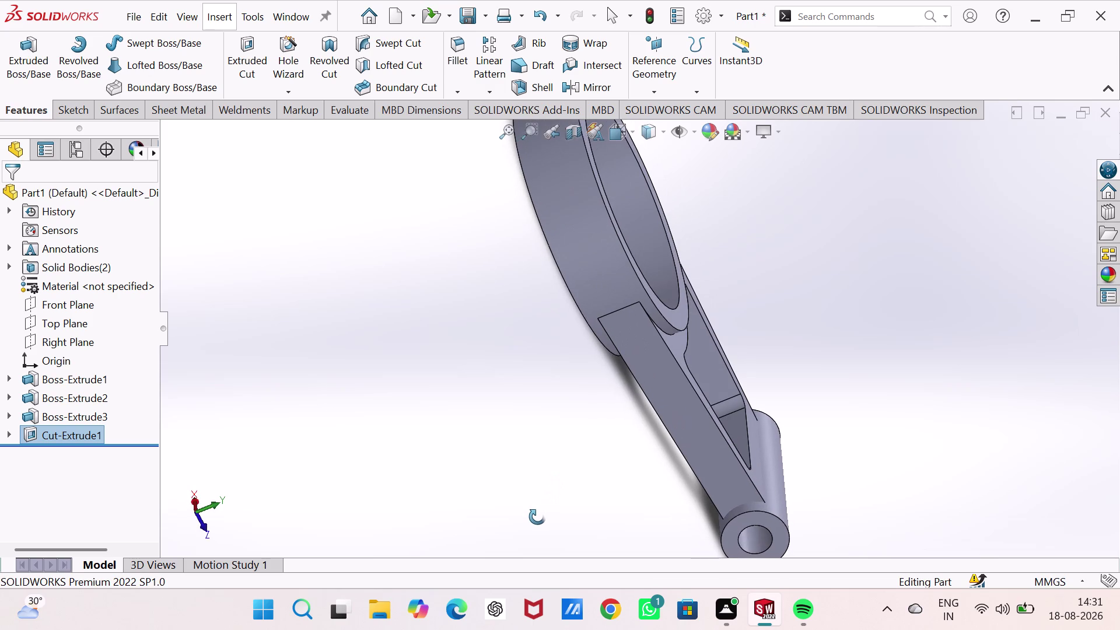
middle_drag(537, 517, 536, 517)
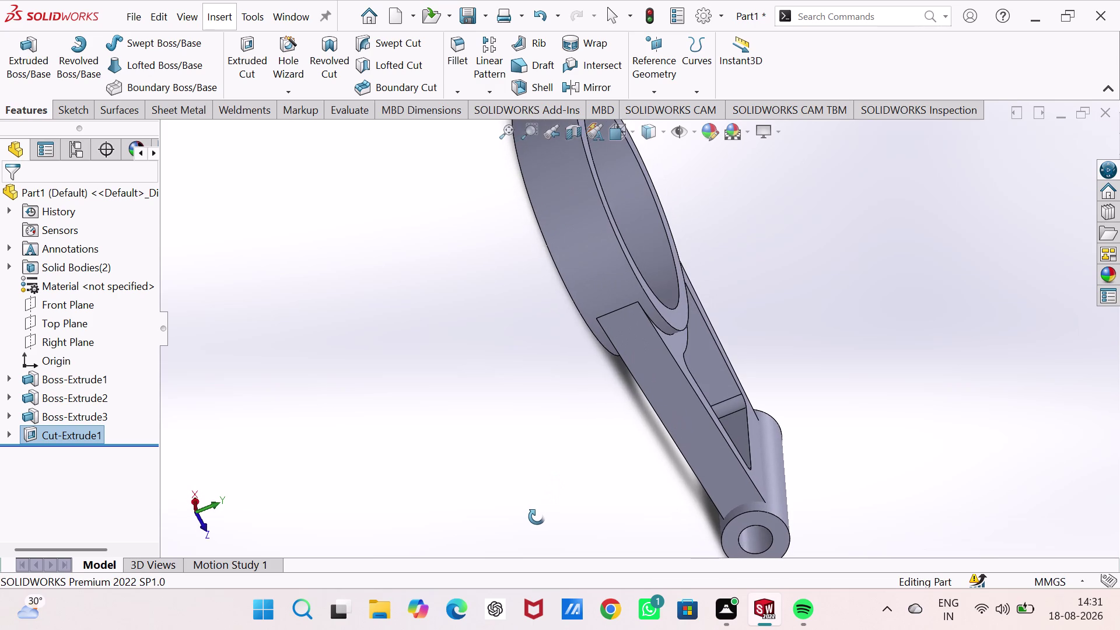
middle_drag(537, 516, 535, 517)
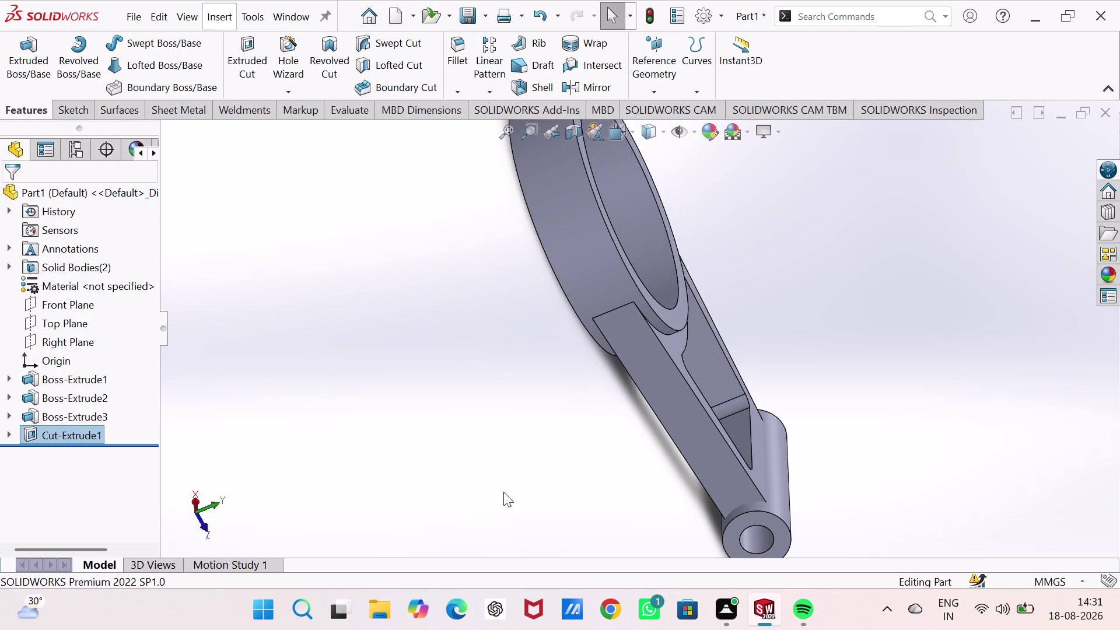